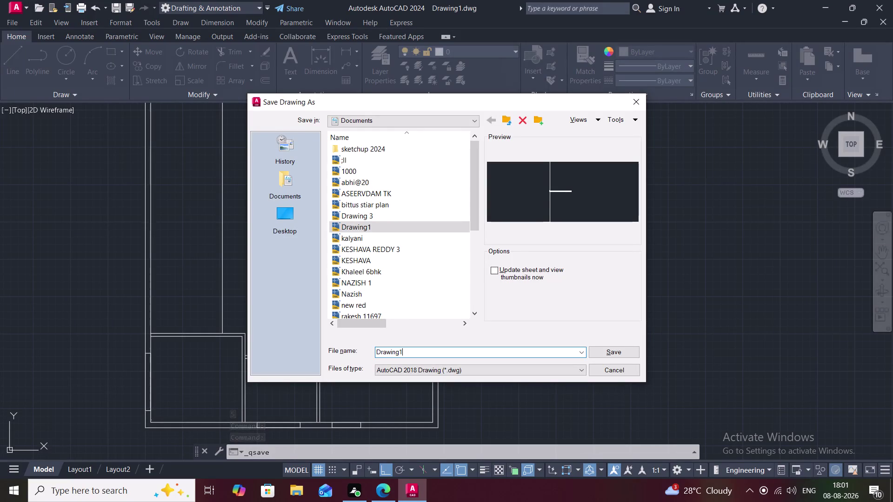
Save the floor plan as DrawingV.dwg in the Documents folder.
key(BackSpace)
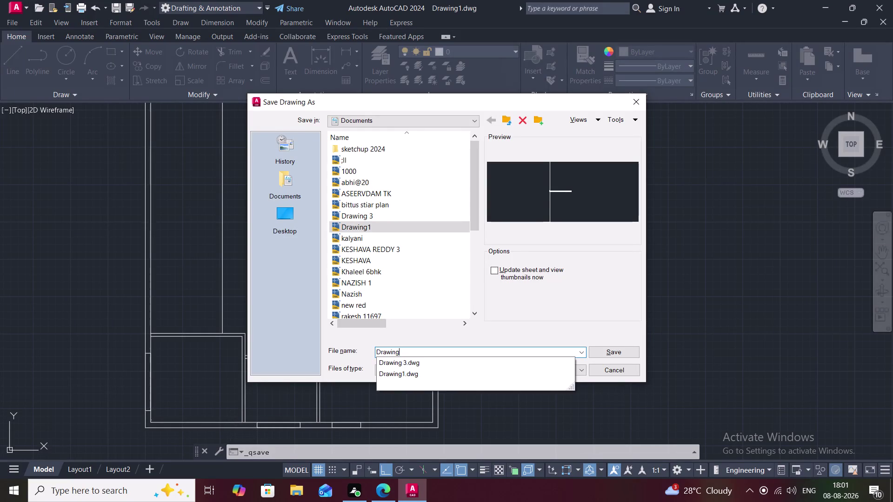
key(v)
click(612, 349)
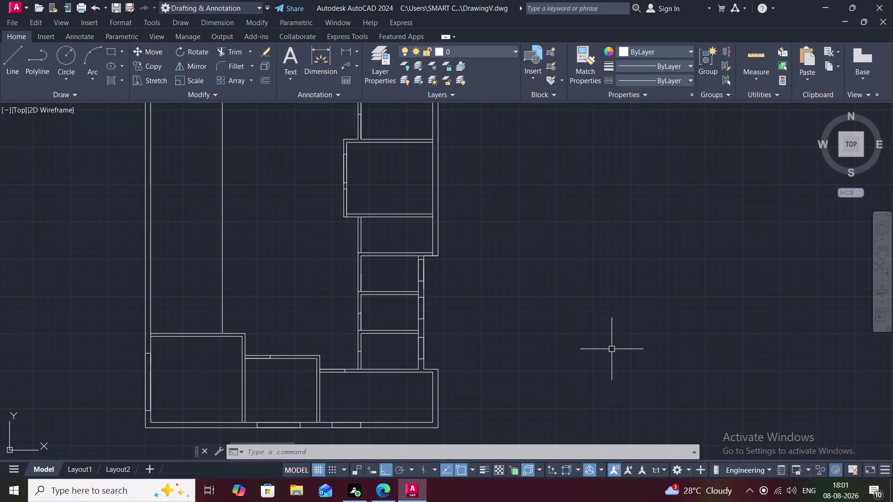
Offset the interior vertical wall line 5" to double it.
scroll(down, 3)
middle_drag(335, 307, 388, 339)
scroll(up, 3)
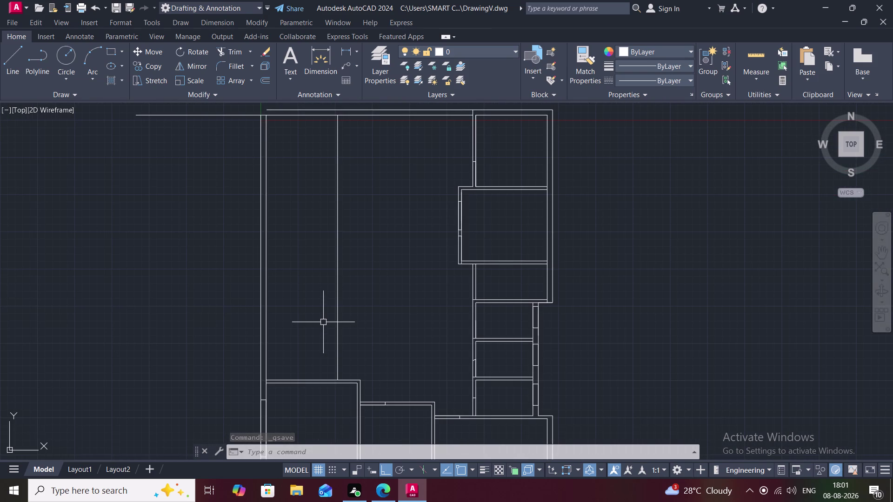
text(O)
key(space)
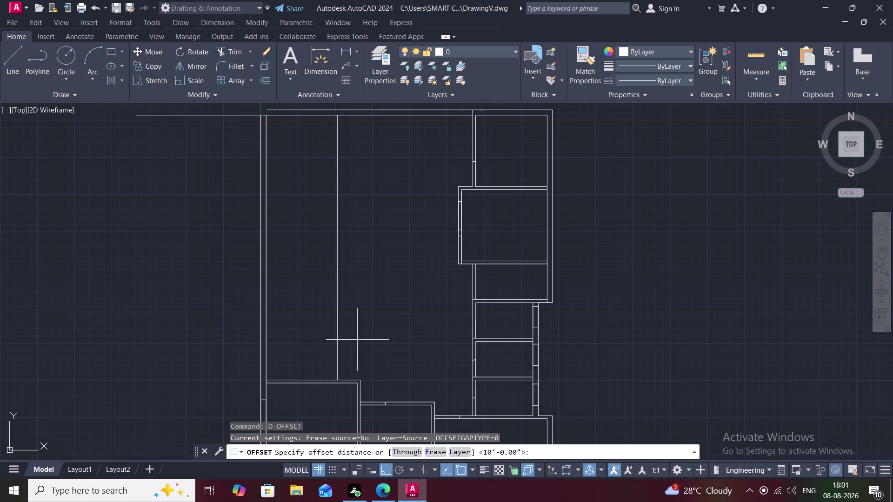
key(5)
key(shift+quotedbl)
key(space)
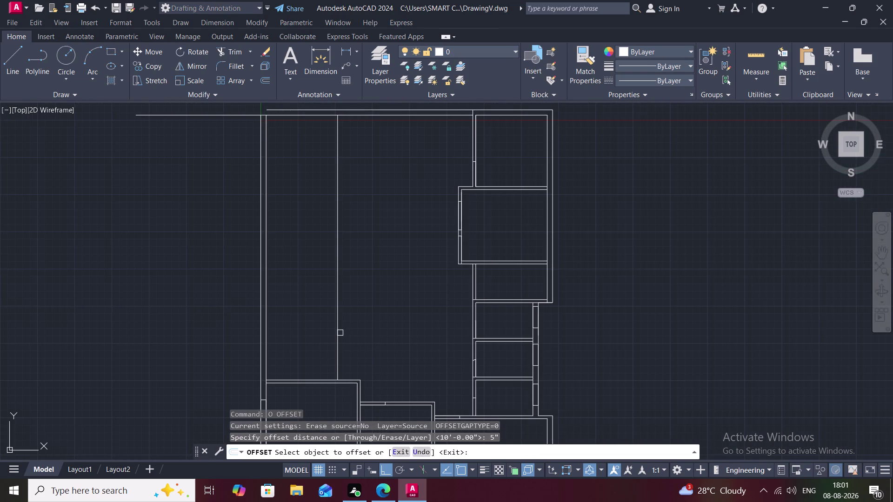
click(339, 332)
click(350, 330)
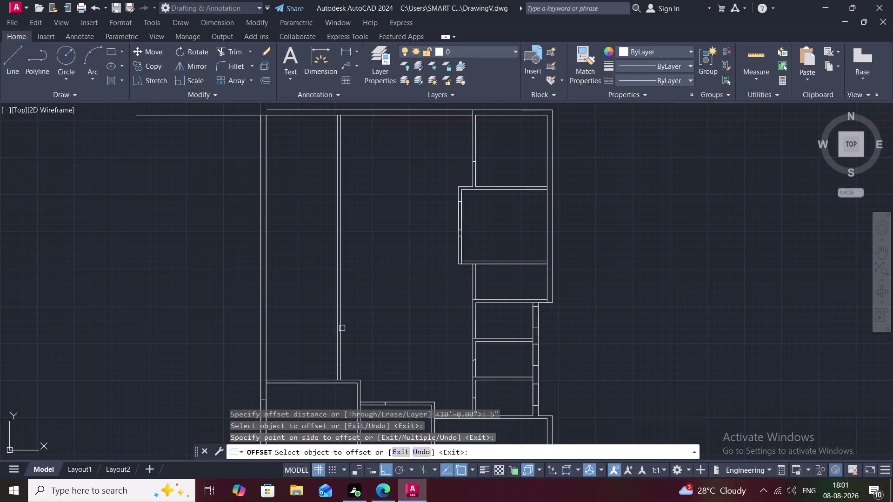
Offset the lower horizontal wall line 5' upward to create a partition.
middle_drag(304, 329, 316, 335)
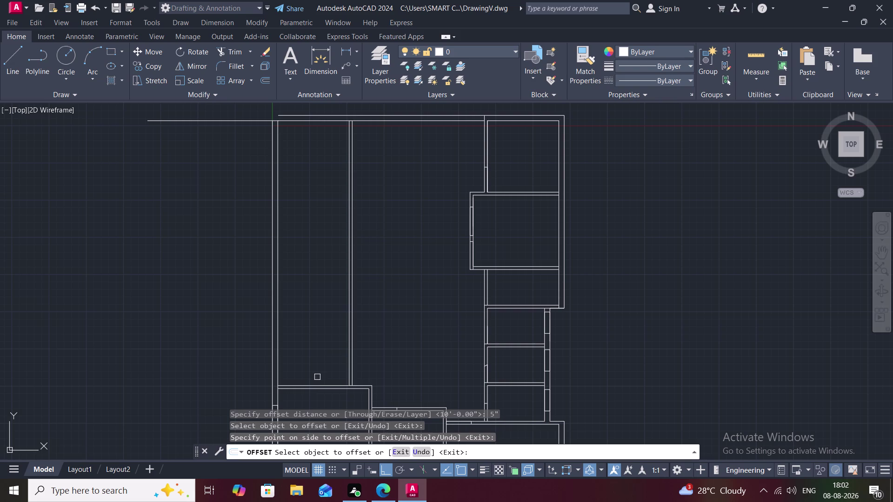
key(space)
key(space)
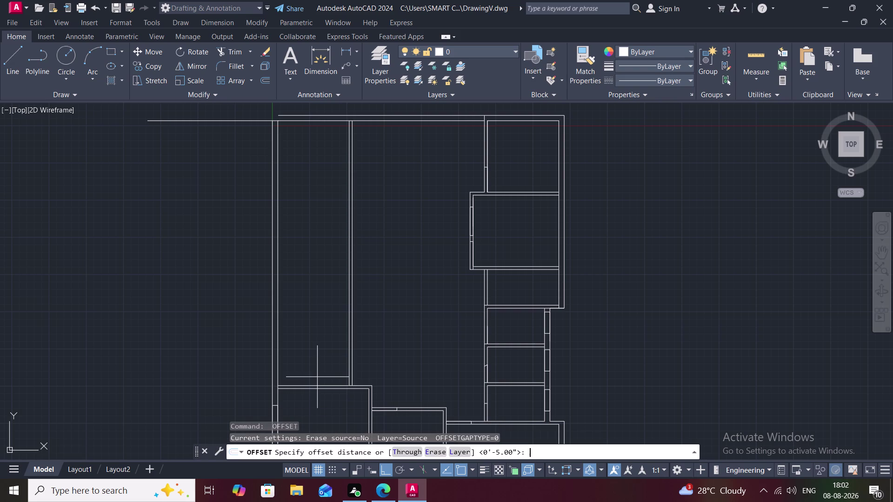
key(o)
key(BackSpace)
text(5')
key(space)
click(318, 385)
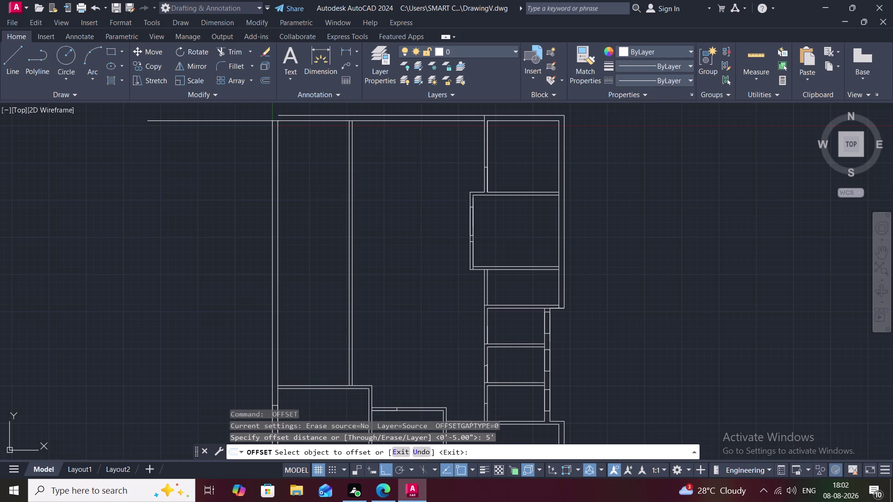
click(306, 317)
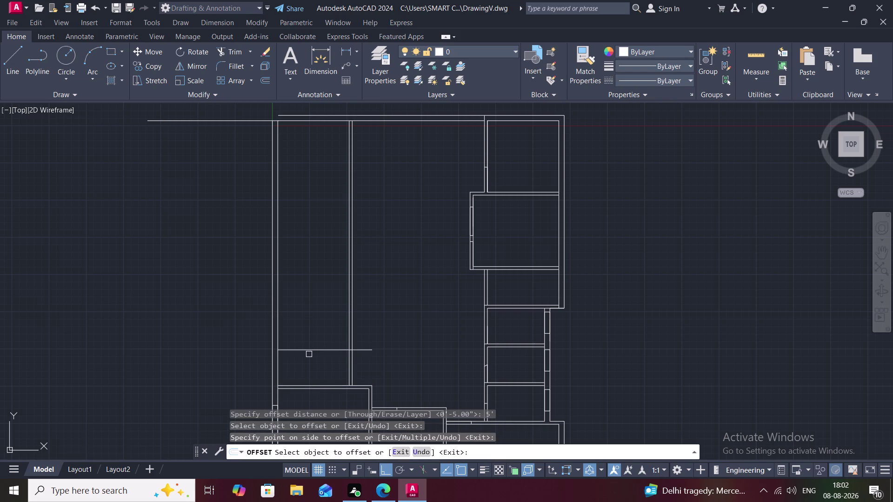
Offset the new partition line 5" to make it a double-line wall.
key(Escape)
key(space)
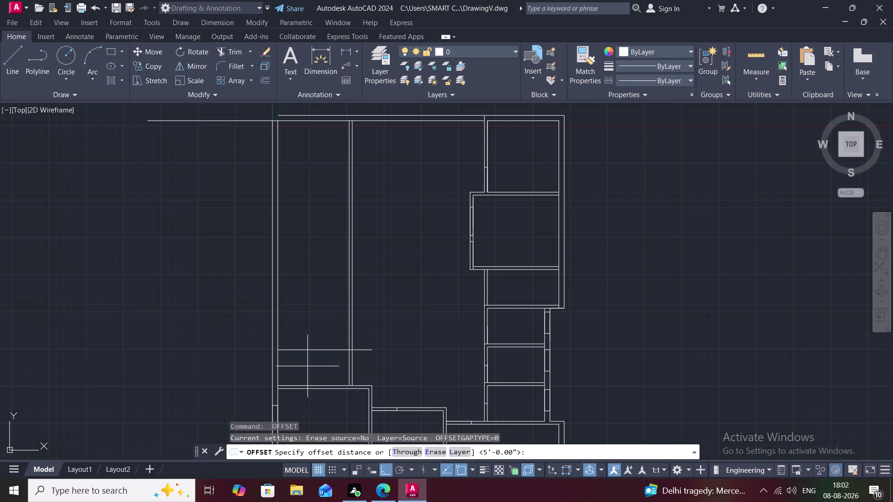
key(5)
text(")
key(space)
click(310, 349)
click(310, 329)
key(Escape)
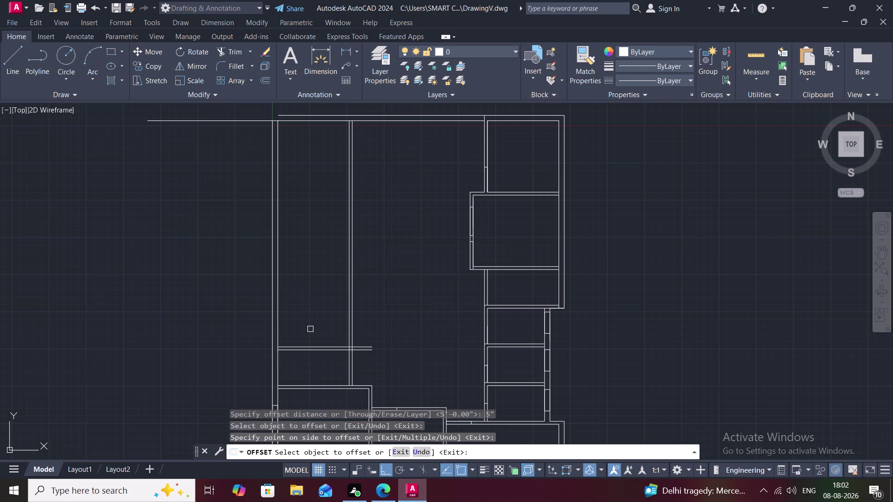
Offset the partition wall line 10' higher for a second partition.
key(o)
key(space)
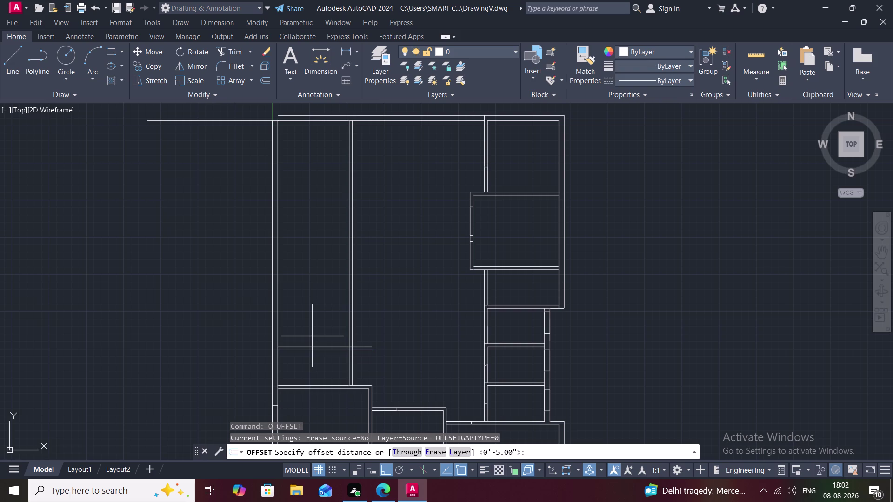
key(1)
key(0)
key(apostrophe)
key(space)
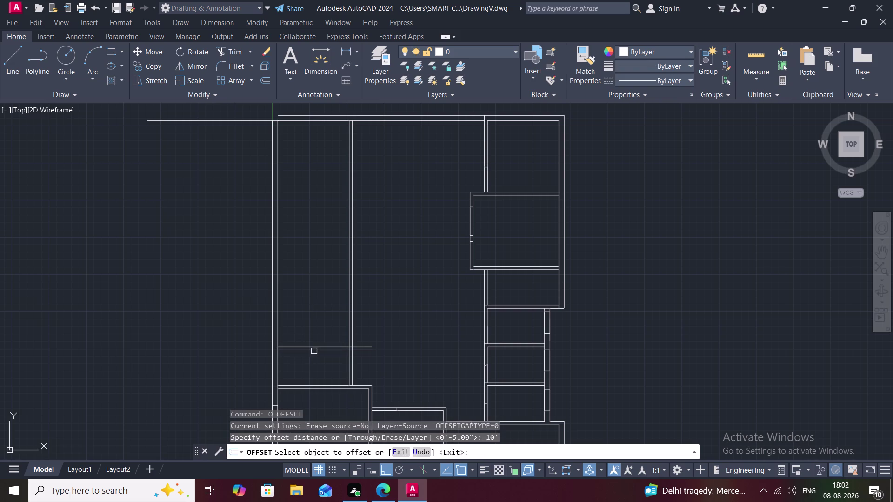
click(316, 345)
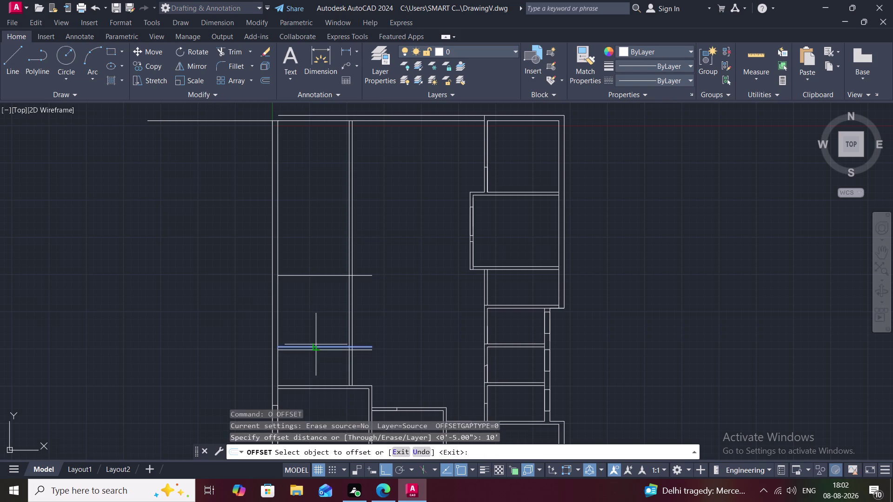
click(316, 313)
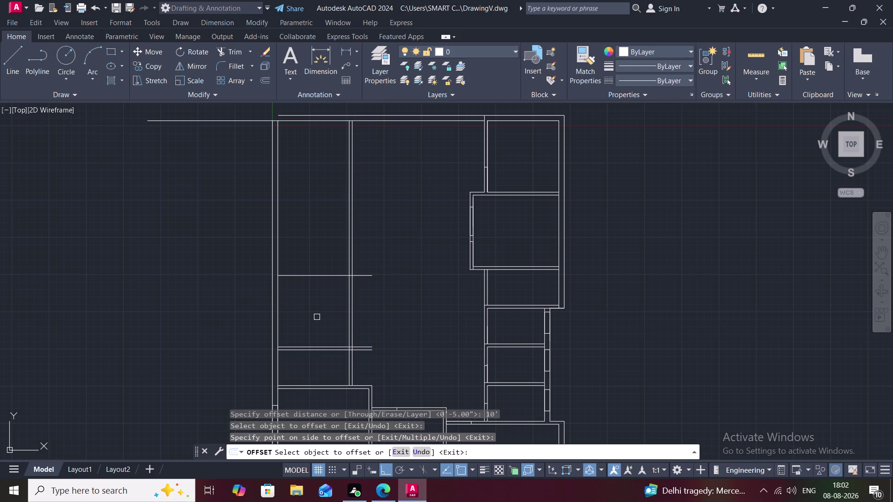
Offset the new upper partition line once more to add another line above it.
key(5)
key(shift+quotedbl)
key(space)
click(322, 277)
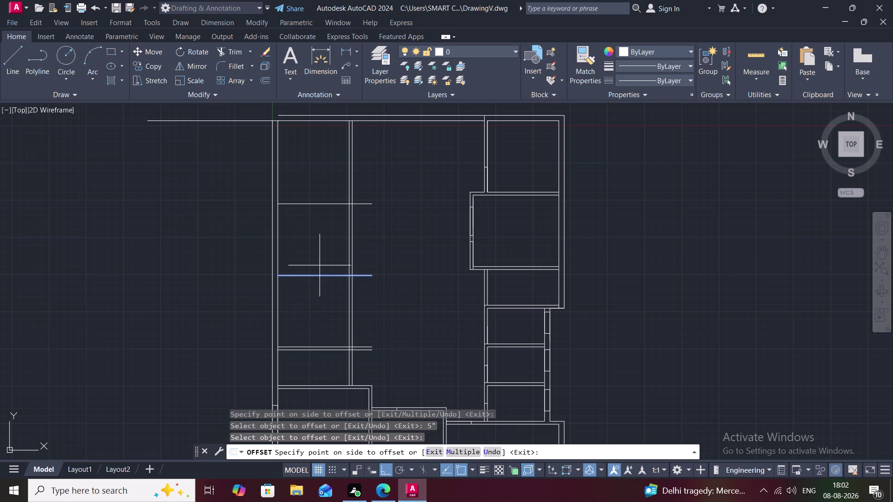
click(319, 259)
key(Escape)
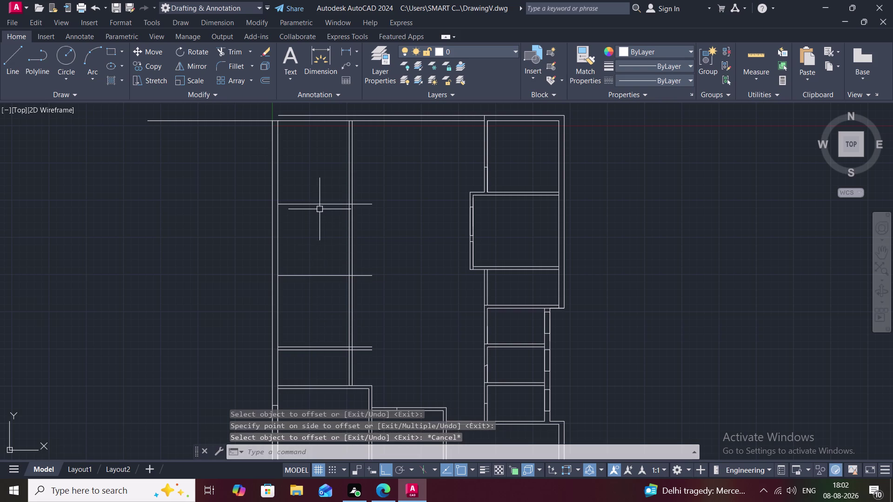
Delete the extra top partition line.
click(326, 204)
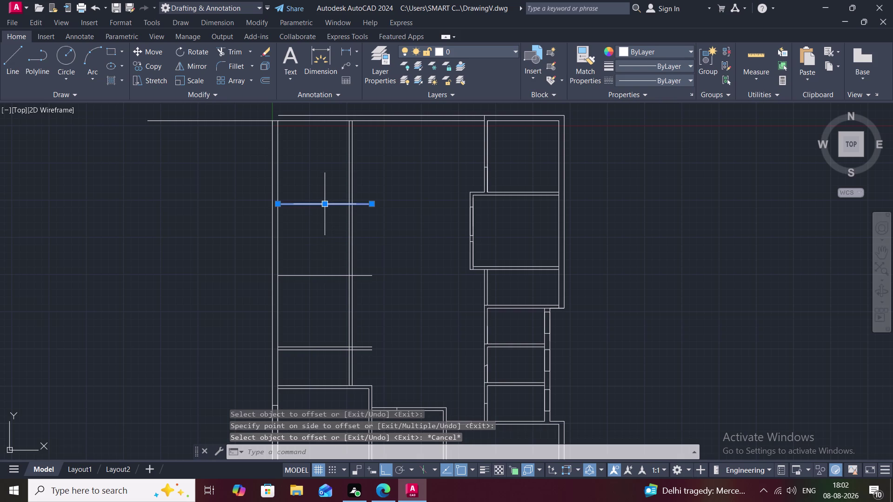
key(Delete)
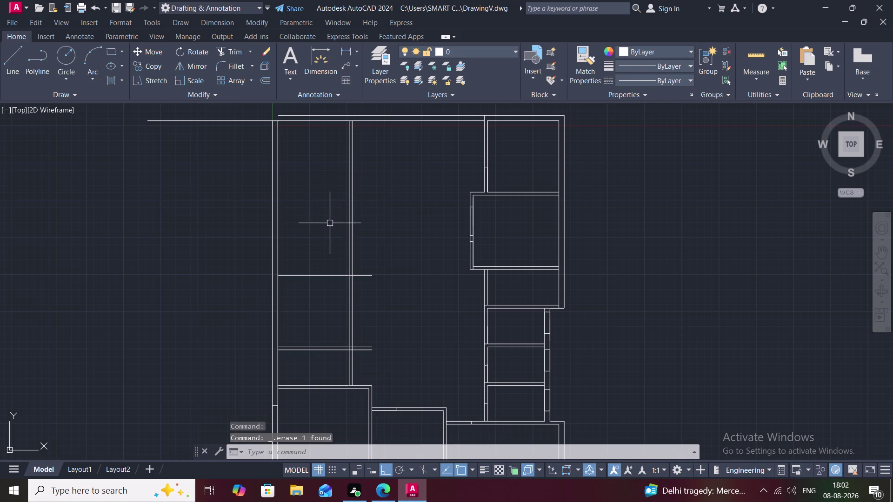
key(o)
key(space)
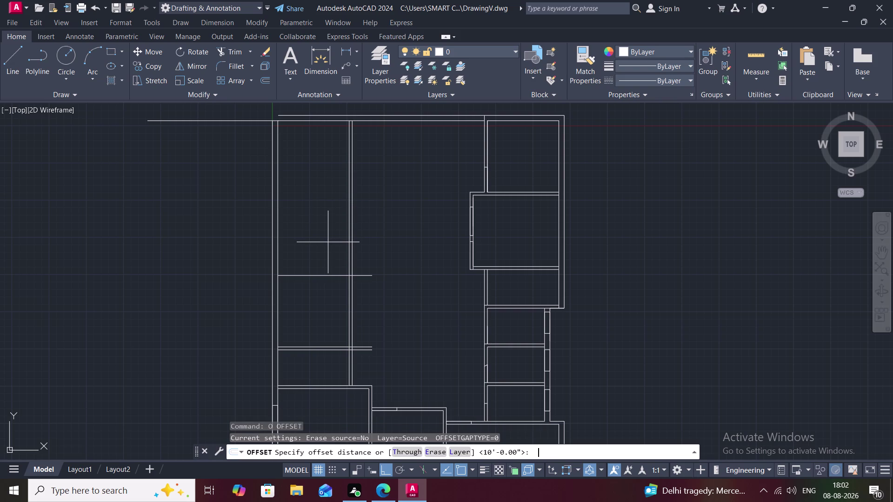
key(Escape)
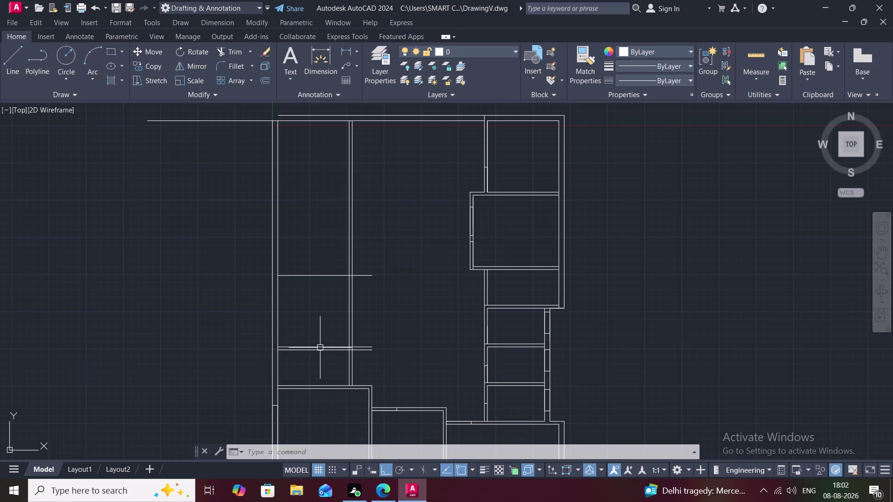
key(Escape)
Offset the upper partition line 5" to form a double-line wall.
key(o)
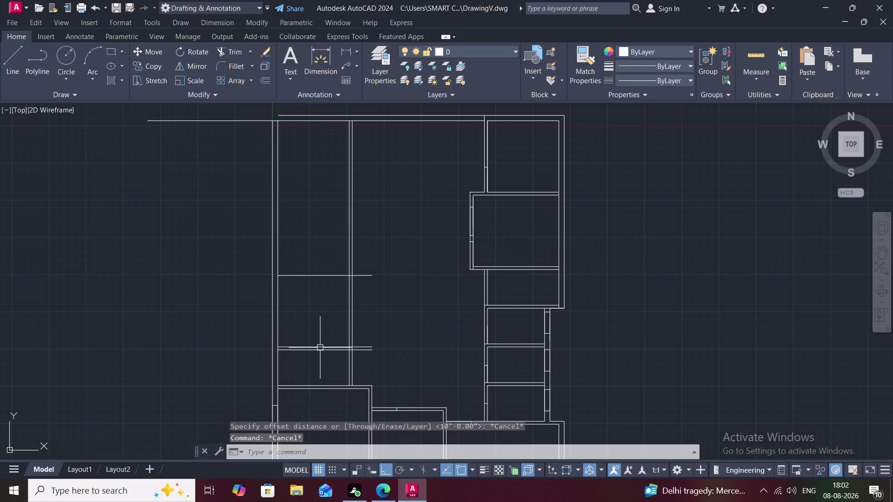
key(space)
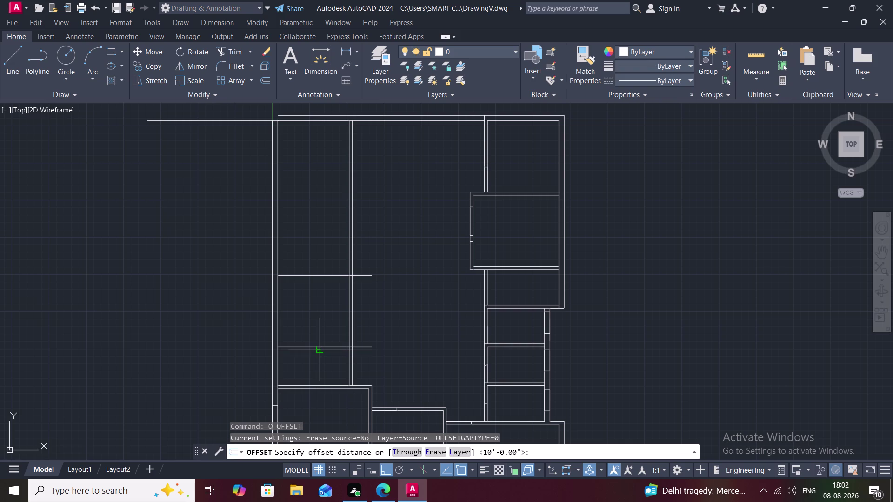
text(5")
key(space)
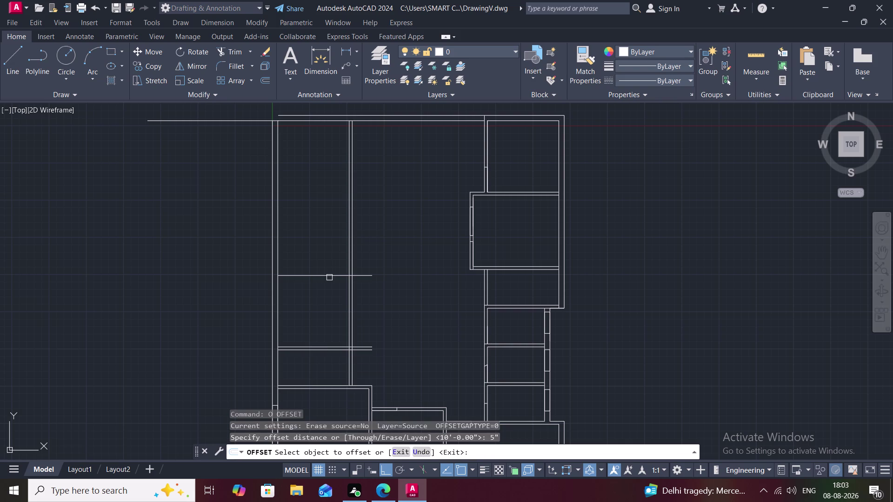
click(329, 276)
click(324, 253)
key(Escape)
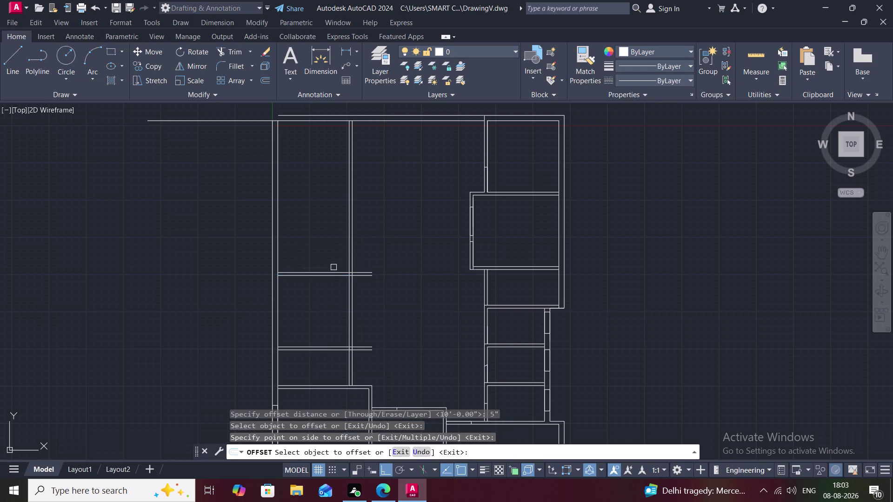
text(TR)
key(space)
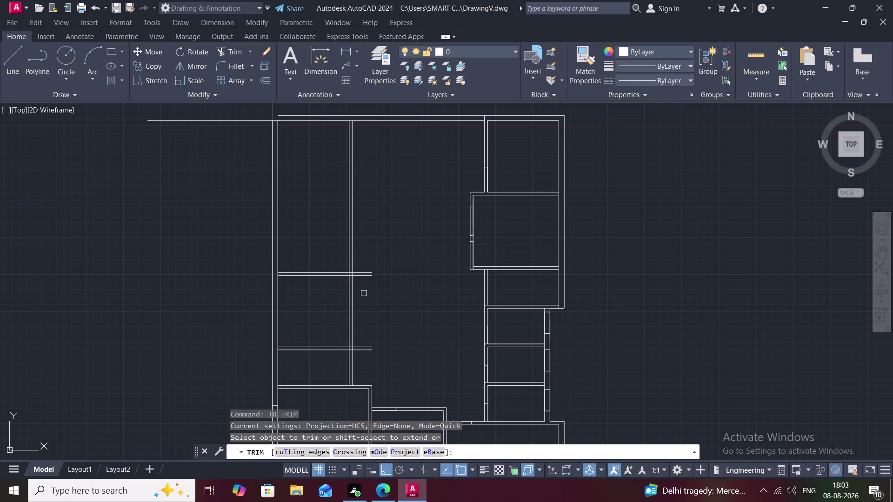
Trim the overshooting partition line ends where they meet the vertical walls.
click(363, 271)
click(369, 277)
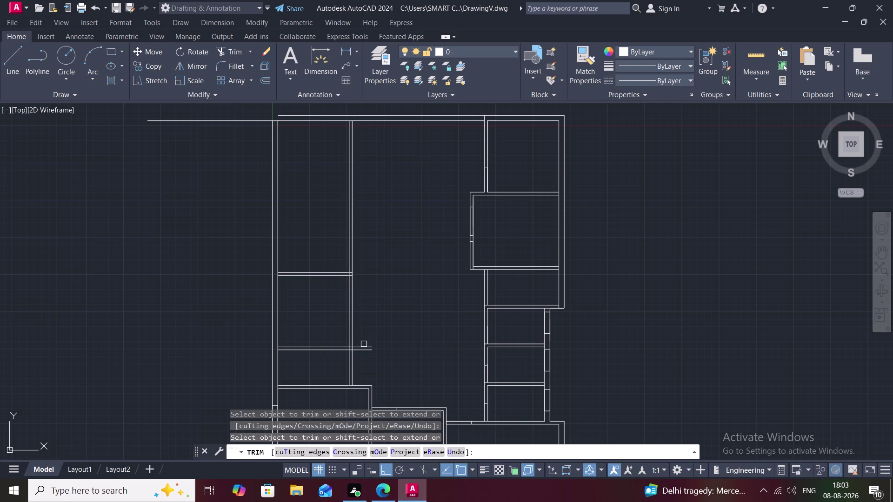
click(363, 345)
click(363, 352)
scroll(up, 3)
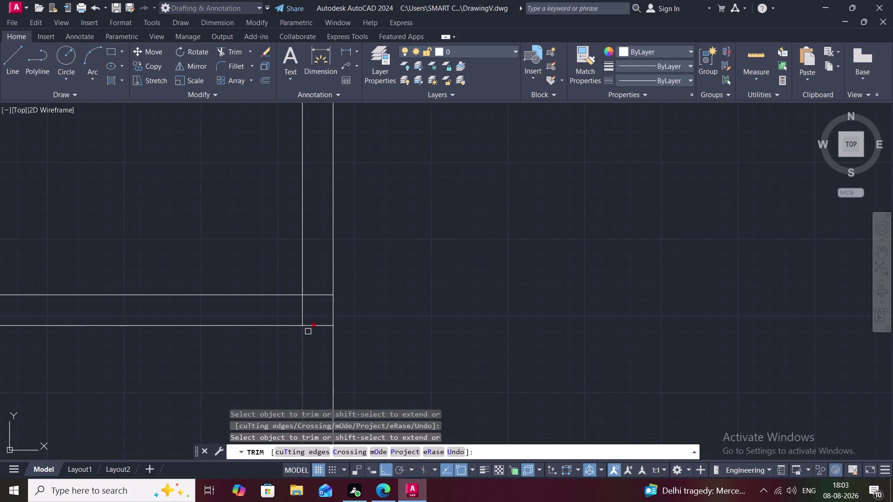
click(319, 327)
click(316, 294)
Pan across the plan to the other wall junctions and end the trim.
scroll(down, 3)
scroll(down, 3)
middle_drag(415, 179, 425, 203)
scroll(down, 3)
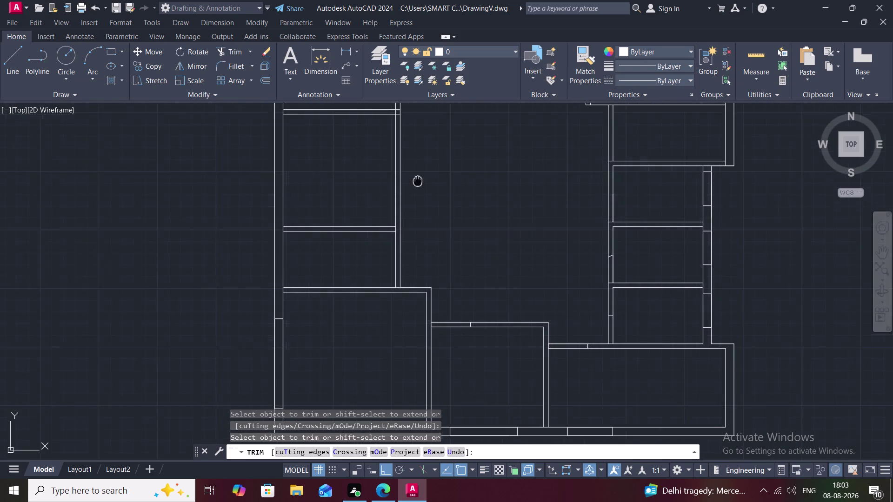
middle_drag(425, 204, 427, 249)
scroll(up, 3)
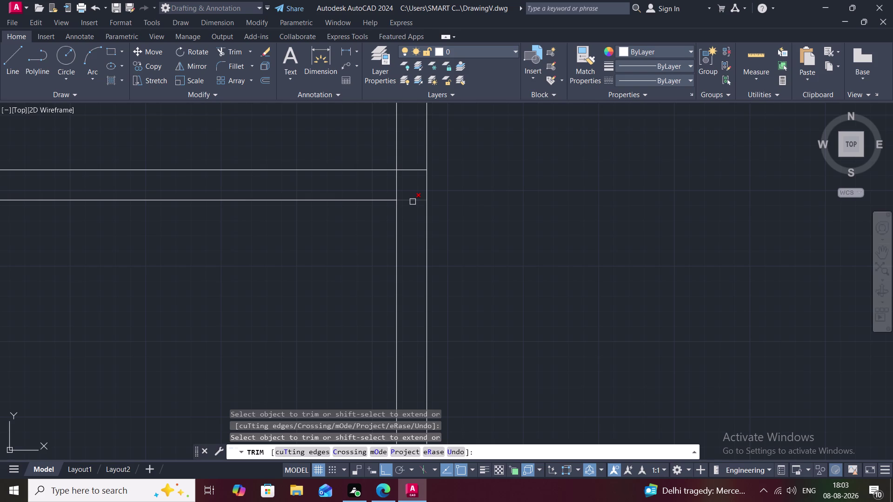
scroll(down, 3)
scroll(down, 3)
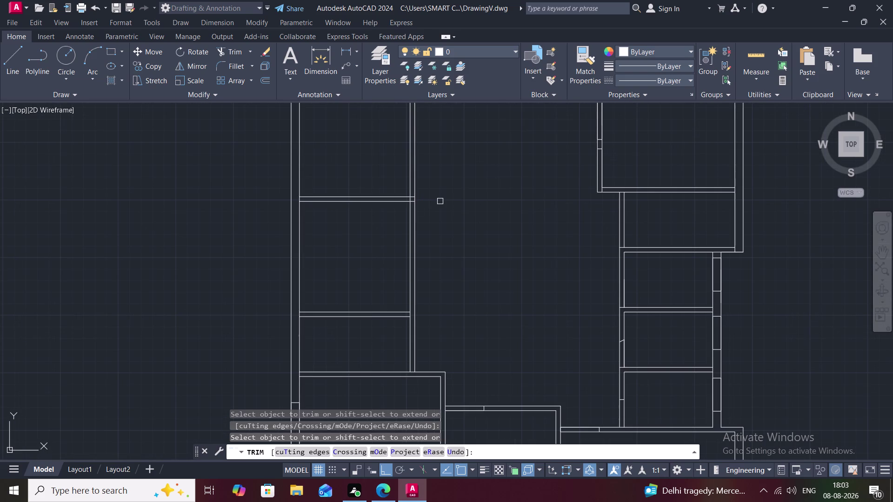
key(Escape)
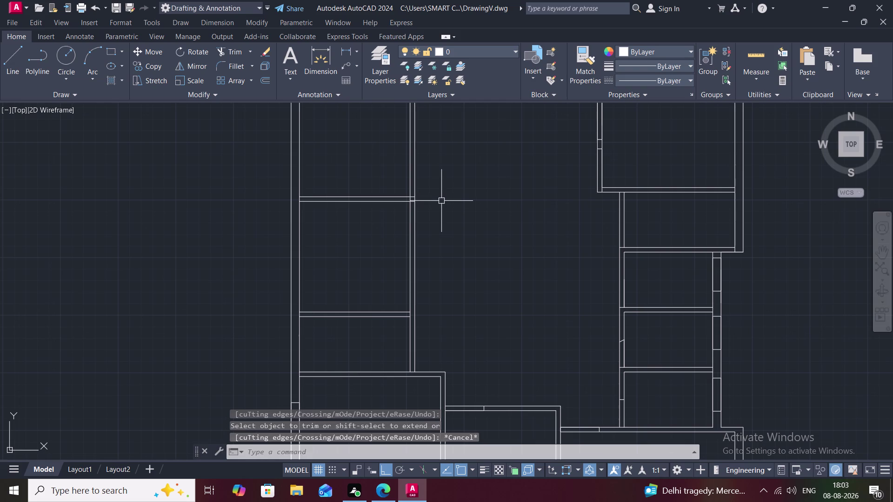
text(L)
key(space)
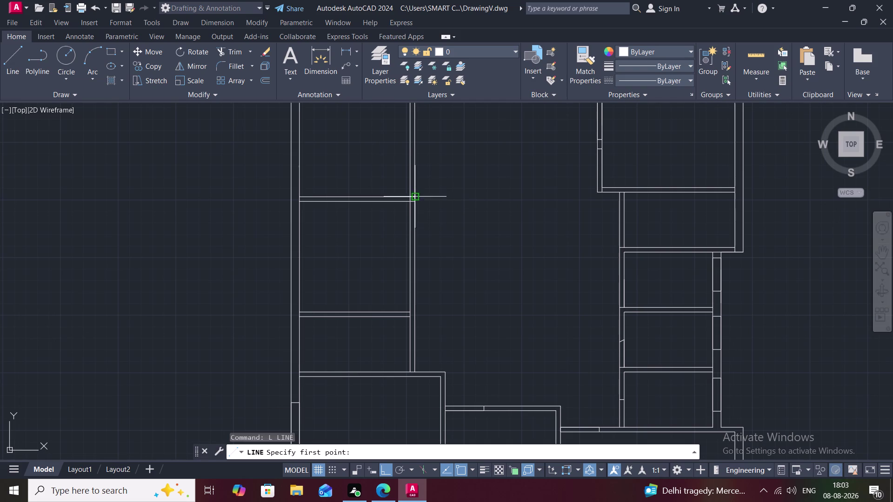
Draw a 3'6" line from the partition wall junction along the wall.
click(417, 205)
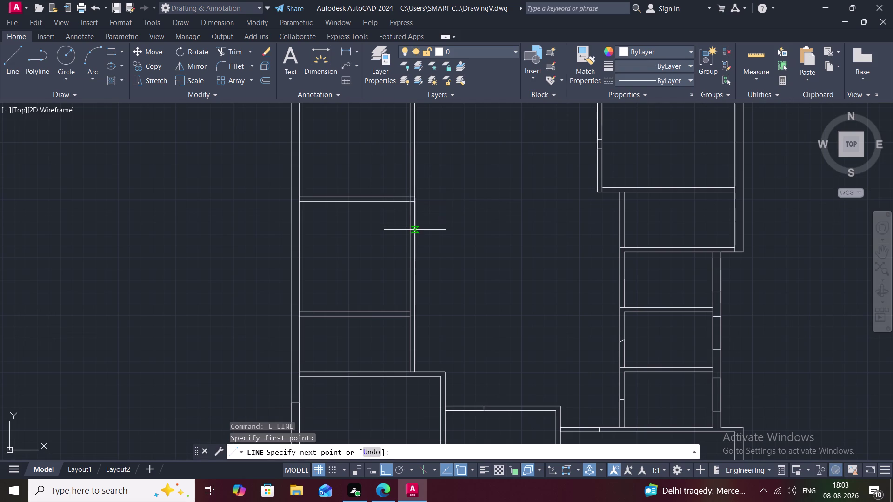
key(3)
text(')
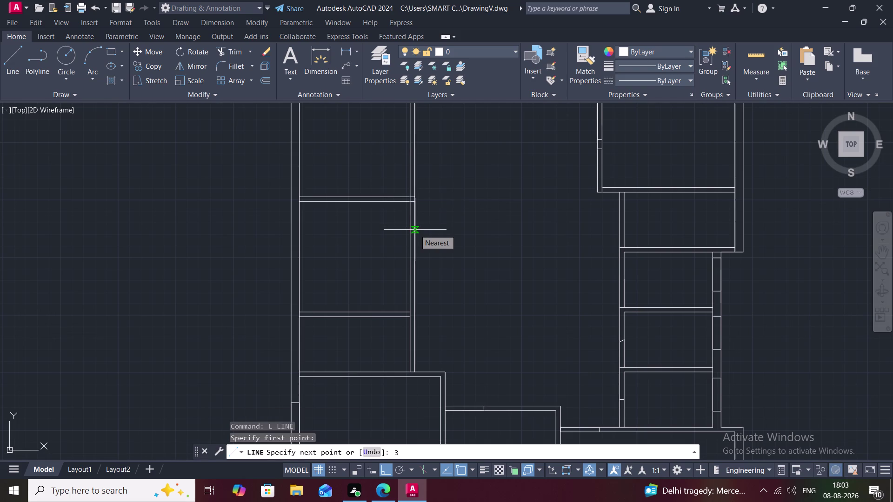
text(6")
key(space)
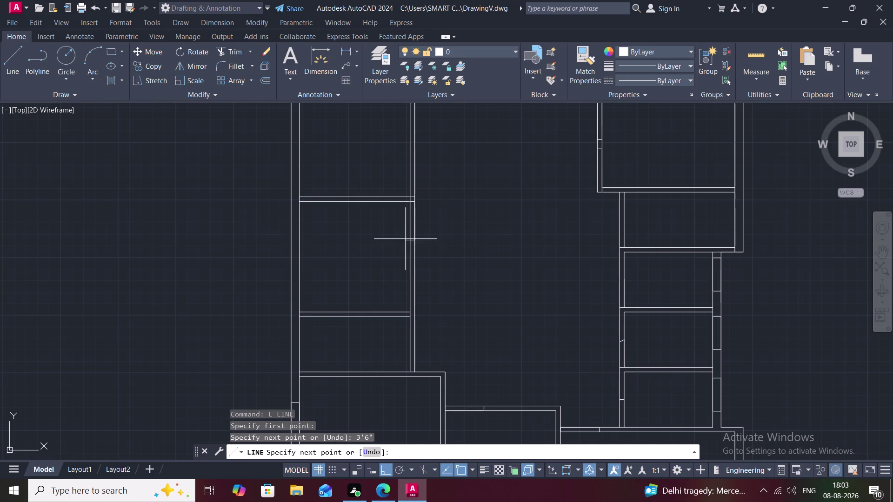
scroll(up, 3)
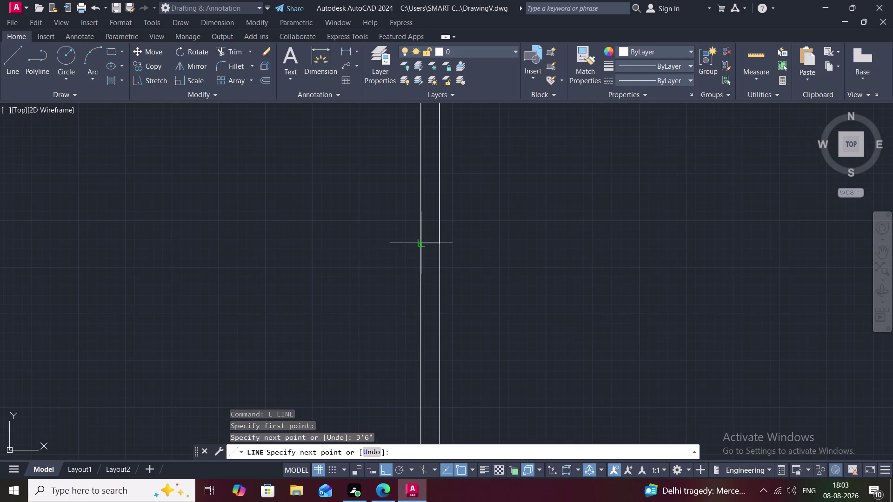
click(421, 242)
key(Escape)
scroll(down, 3)
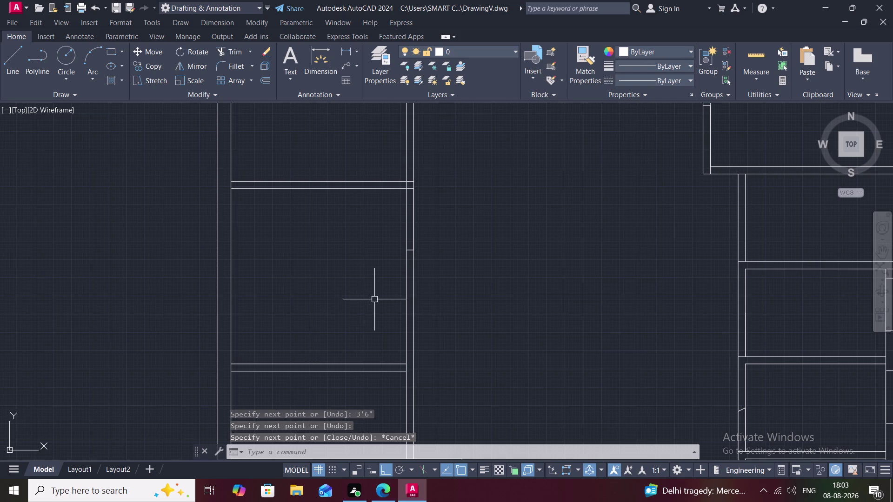
middle_drag(377, 320, 354, 216)
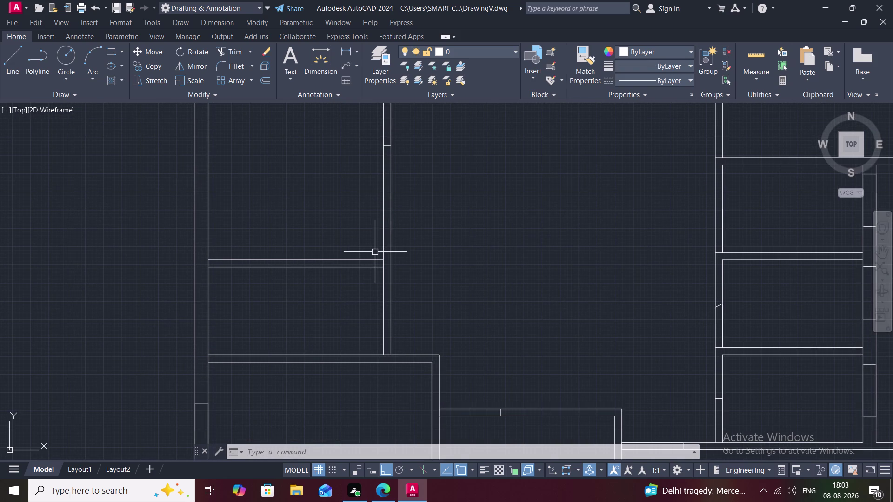
key(o)
key(space)
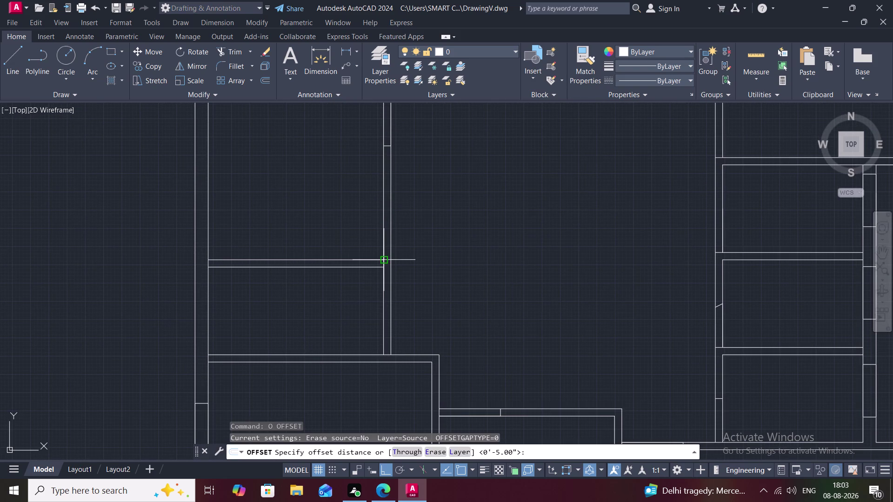
Set a 2'3" offset distance from the wall junction, then cancel the offset.
click(384, 260)
key(2)
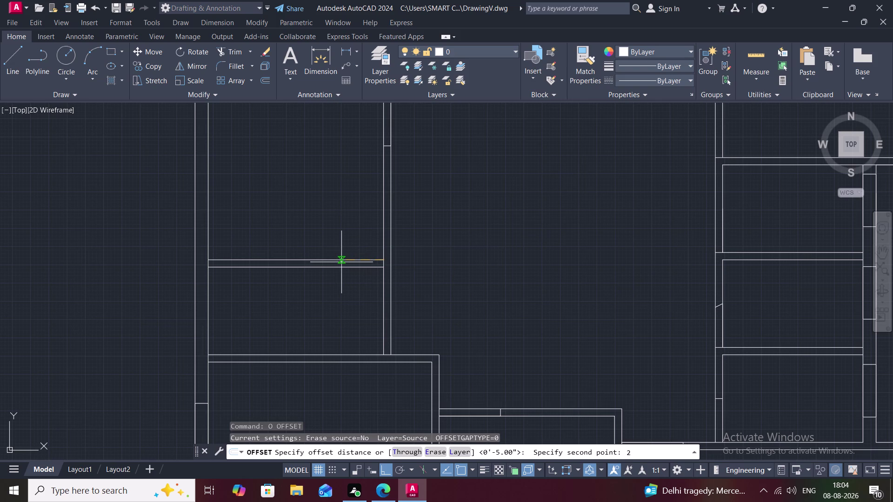
key(apostrophe)
key(3)
key(shift+quotedbl)
key(space)
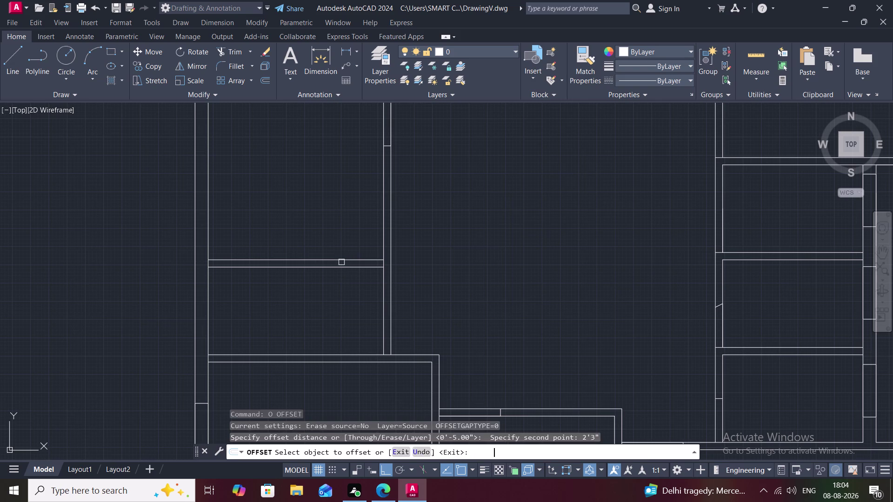
key(grave)
key(Escape)
key(l)
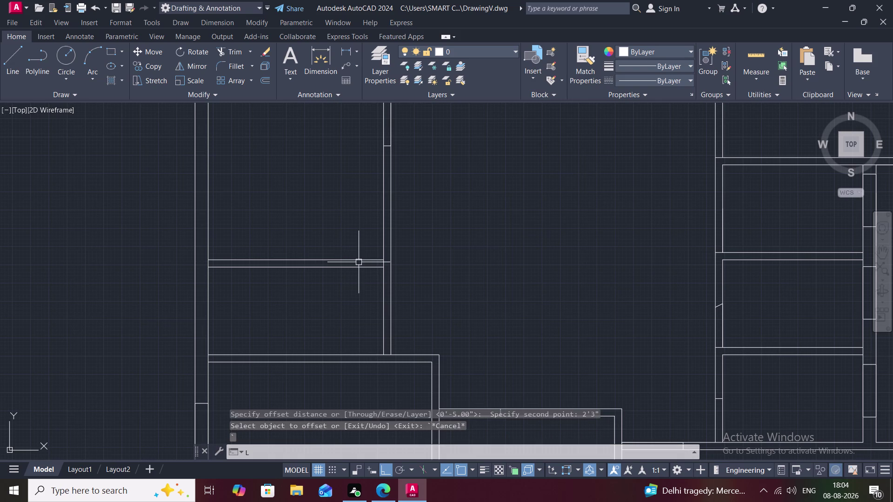
key(Return)
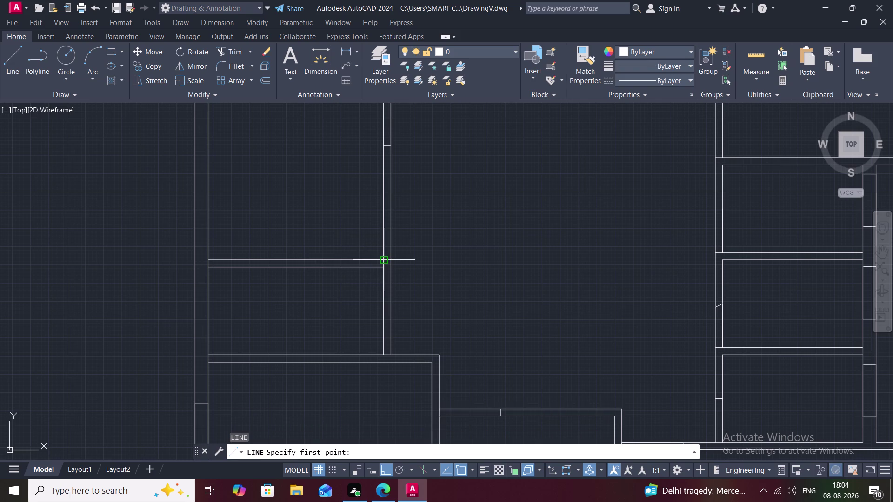
Draw a 2'3" door-opening line along the partition from the wall junction.
click(382, 258)
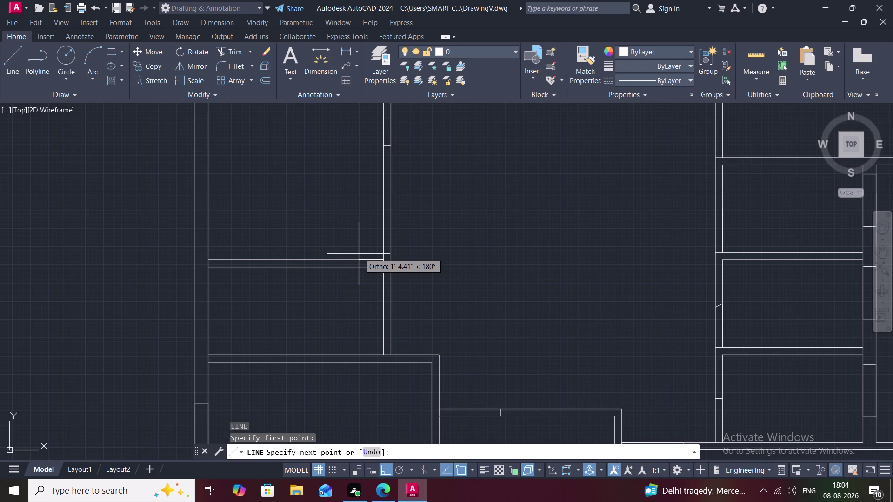
key(2)
key(apostrophe)
key(3)
key(shift+quotedbl)
key(space)
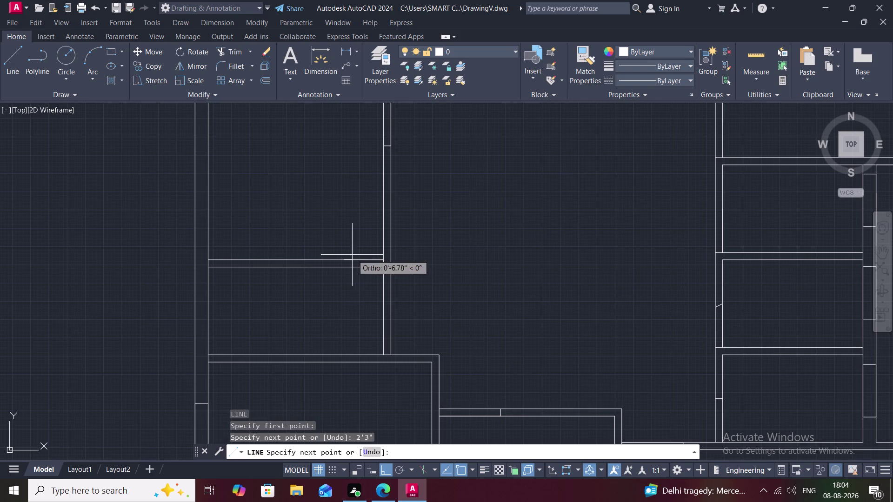
click(345, 266)
key(Escape)
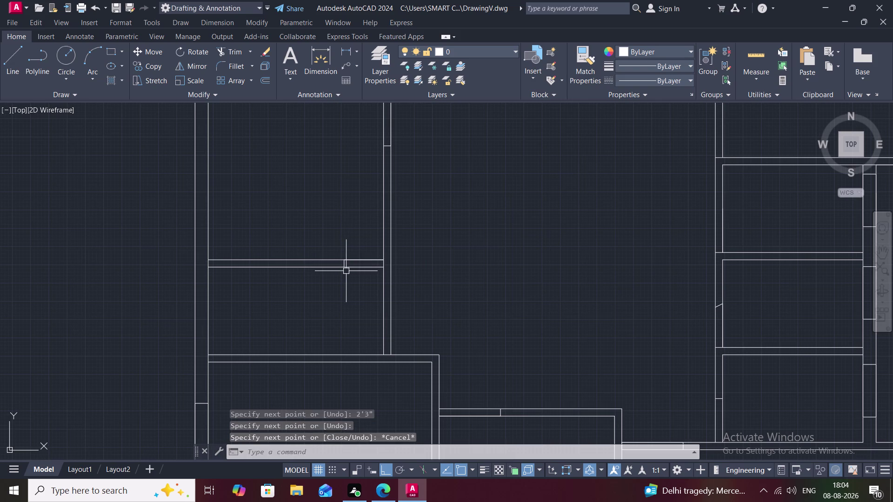
scroll(down, 3)
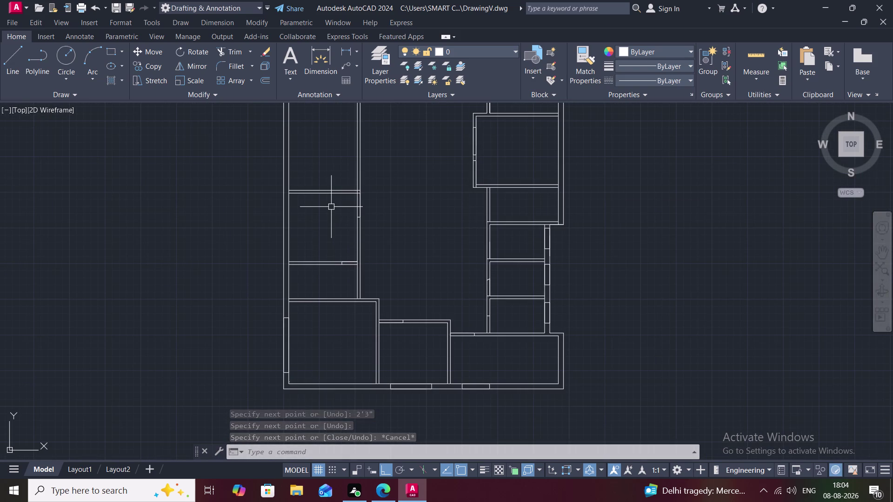
Zoom in and start a new line on the partition wall at the opening.
scroll(up, 3)
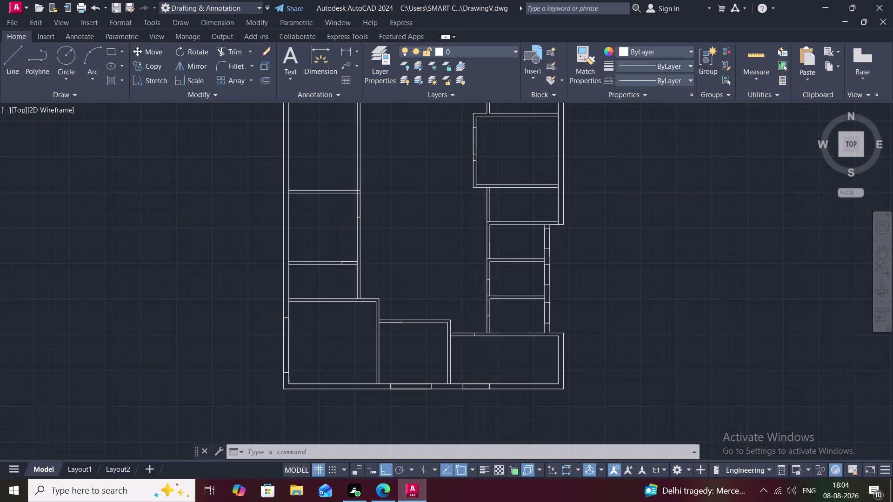
scroll(up, 3)
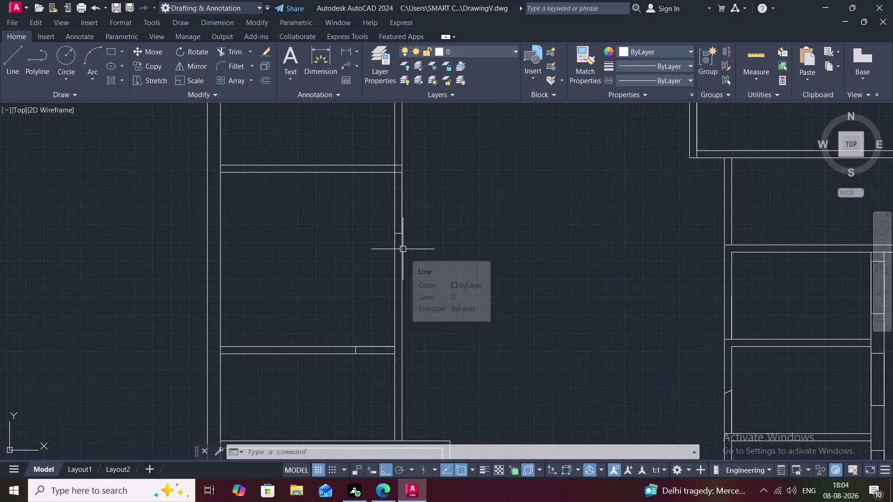
key(Escape)
key(l)
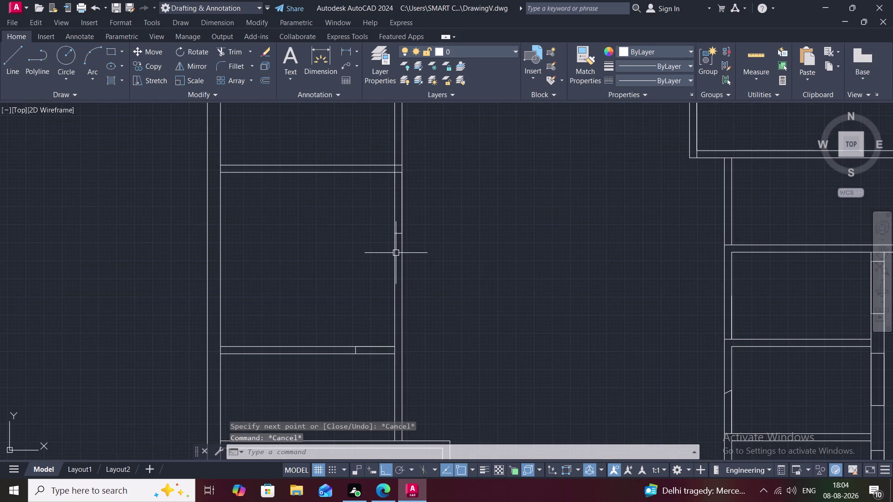
key(space)
click(394, 257)
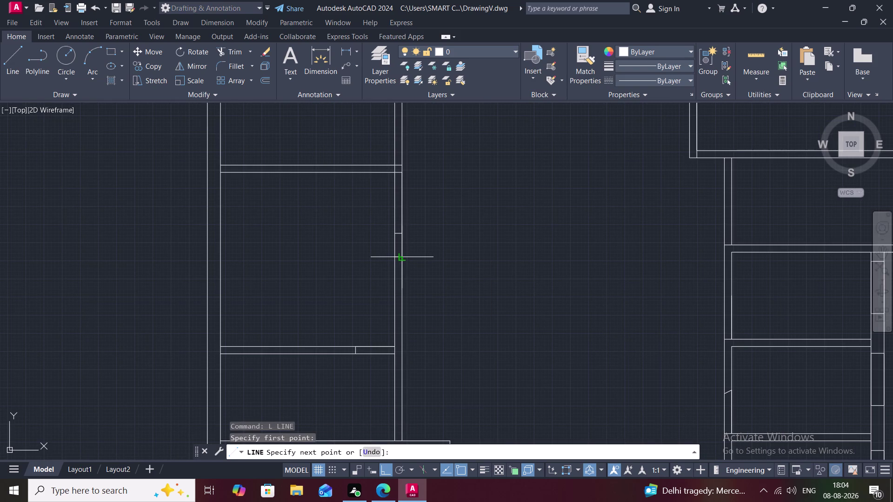
click(403, 259)
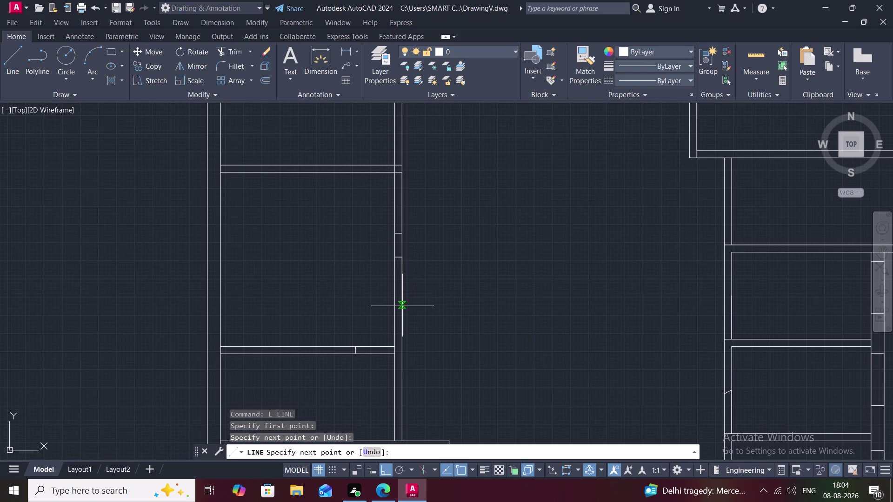
Draw a 4' wall segment along the left room's vertical wall.
key(1)
text(0)
text(')
key(BackSpace)
key(BackSpace)
key(BackSpace)
text(4')
key(space)
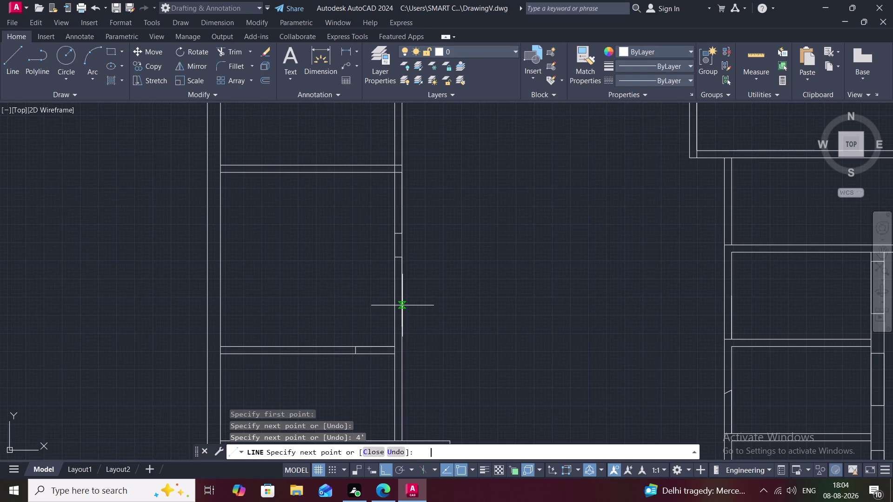
click(396, 328)
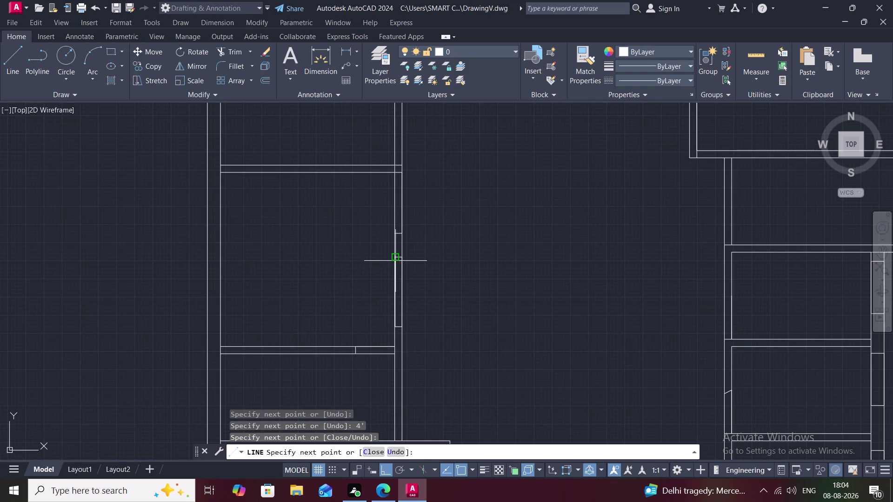
click(395, 261)
key(Escape)
scroll(down, 3)
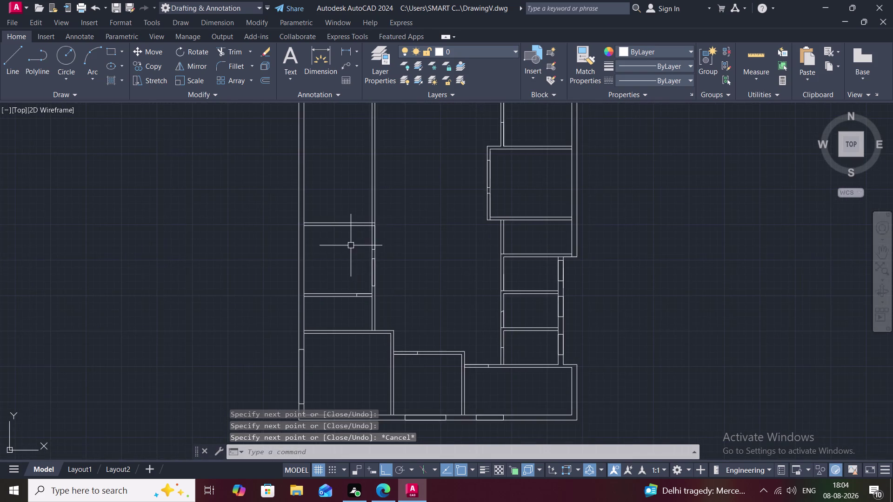
Extend both lines of the middle horizontal partition to the left exterior wall.
middle_drag(350, 242, 348, 378)
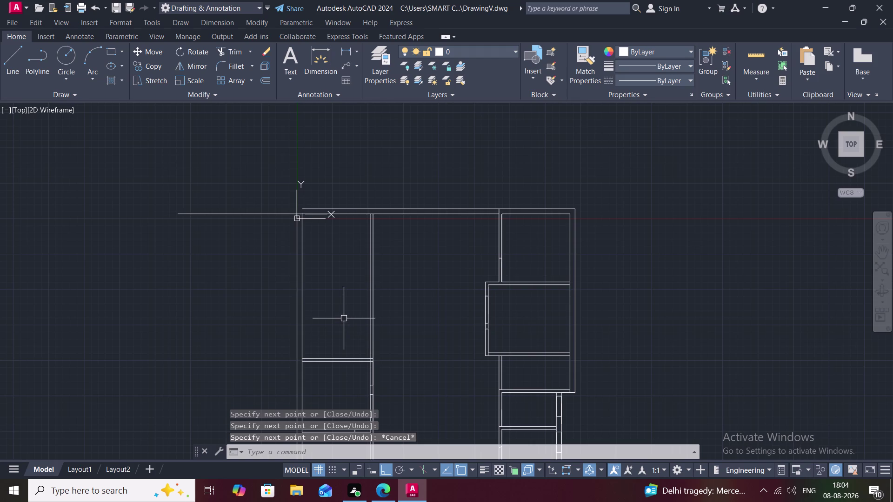
middle_drag(346, 316, 366, 369)
middle_drag(364, 364, 370, 264)
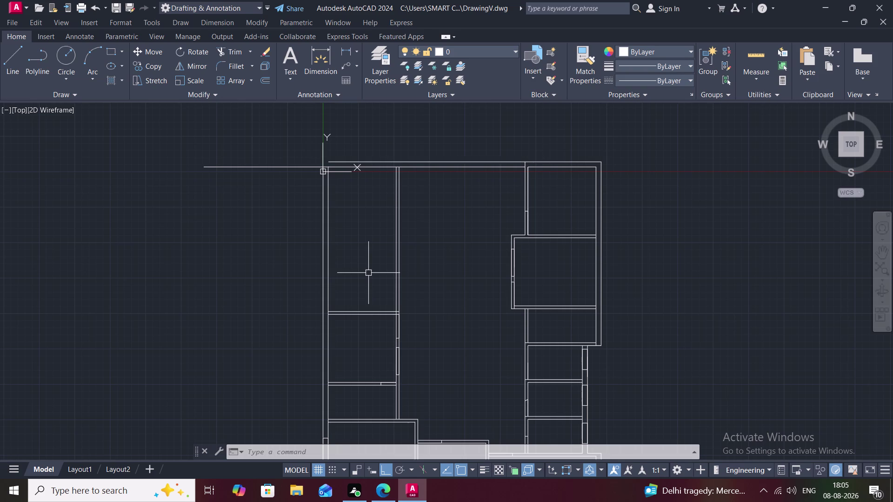
key(e)
text(X)
key(space)
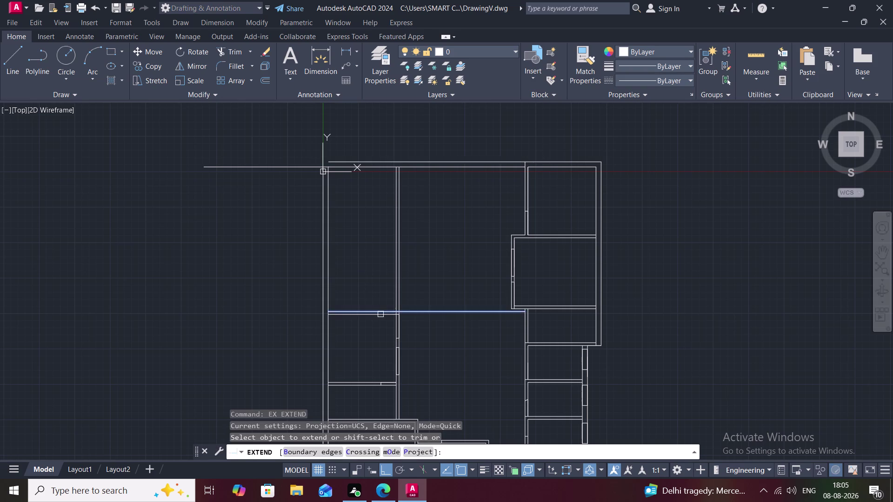
click(381, 315)
click(380, 310)
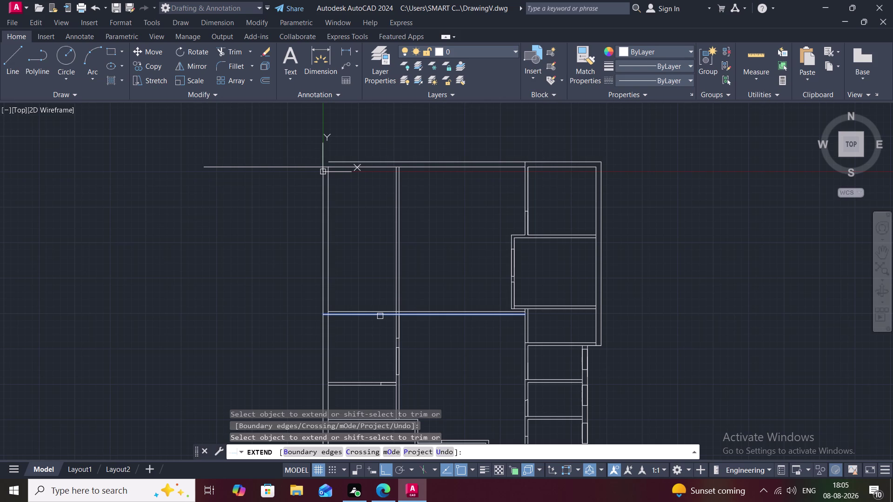
key(Escape)
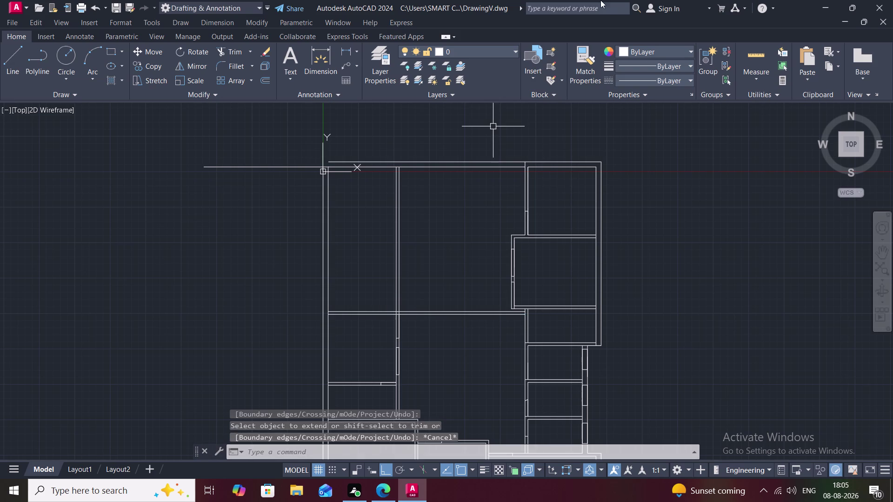
click(744, 54)
scroll(down, 3)
middle_drag(384, 335, 393, 99)
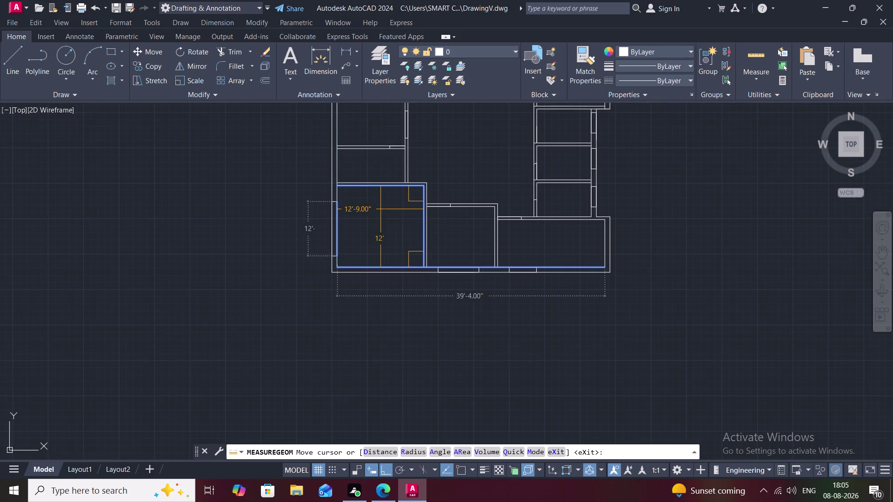
key(Escape)
middle_drag(370, 149, 378, 272)
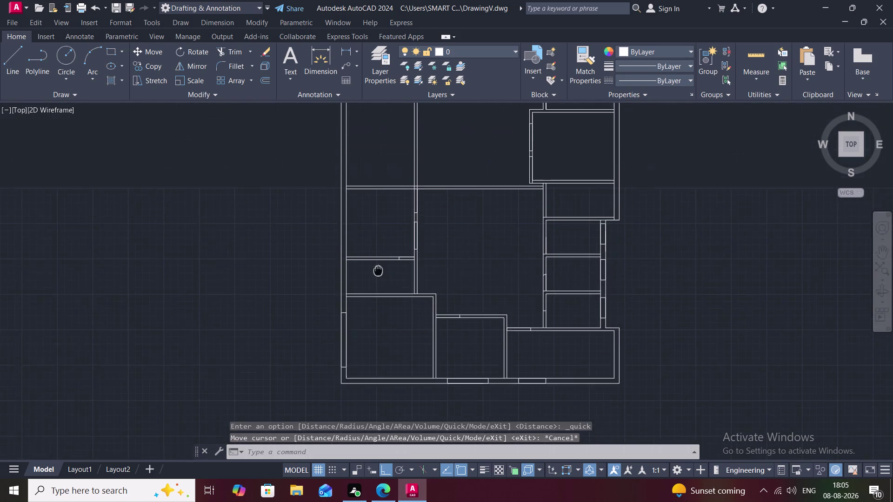
middle_drag(380, 186, 365, 289)
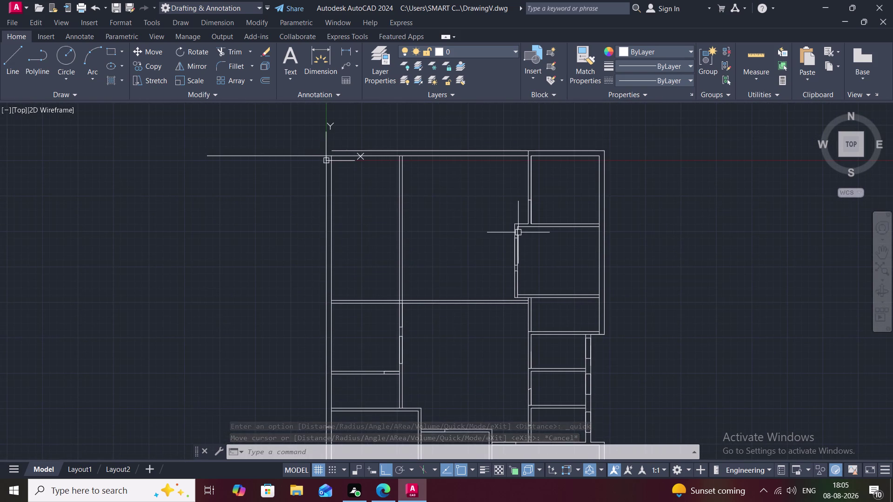
Extend the upper partition lines rightward toward the right-hand rooms.
text(EX)
key(space)
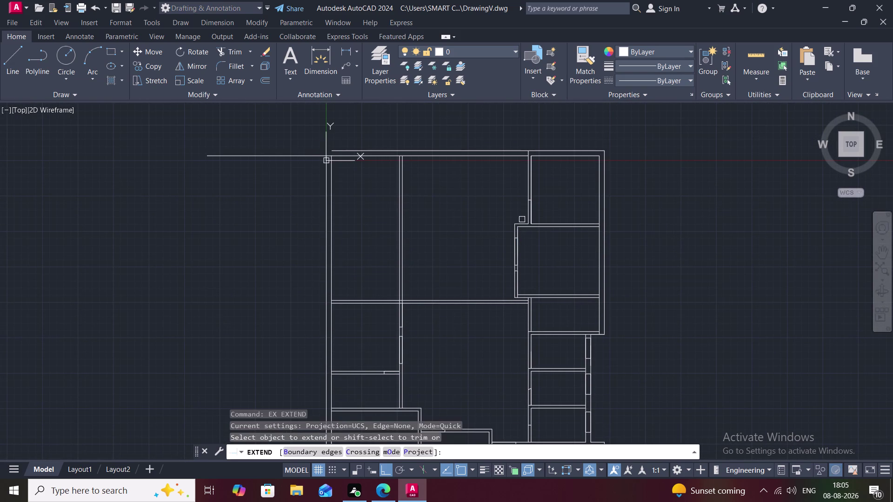
click(524, 222)
click(523, 223)
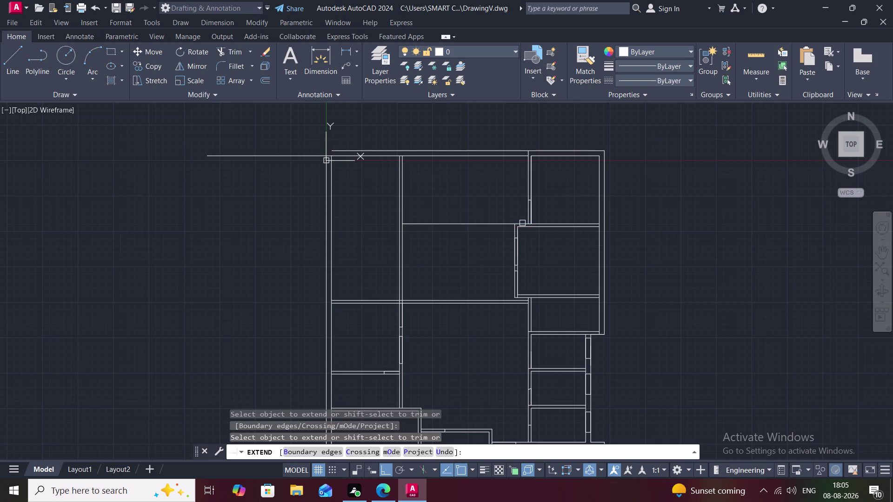
click(523, 225)
click(523, 225)
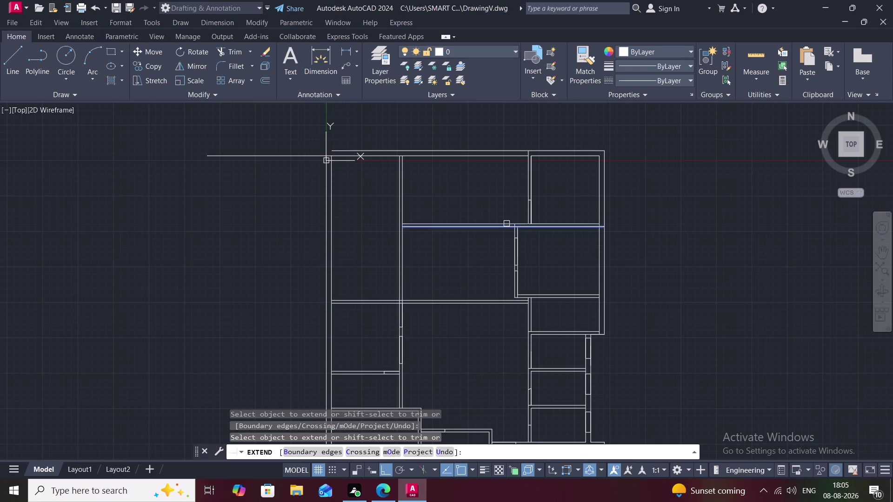
click(494, 222)
click(487, 223)
click(483, 221)
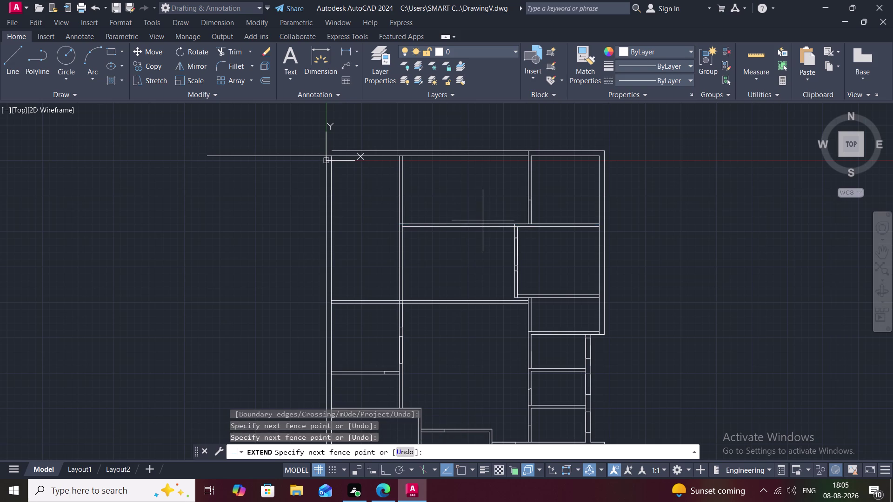
key(Escape)
key(Escape)
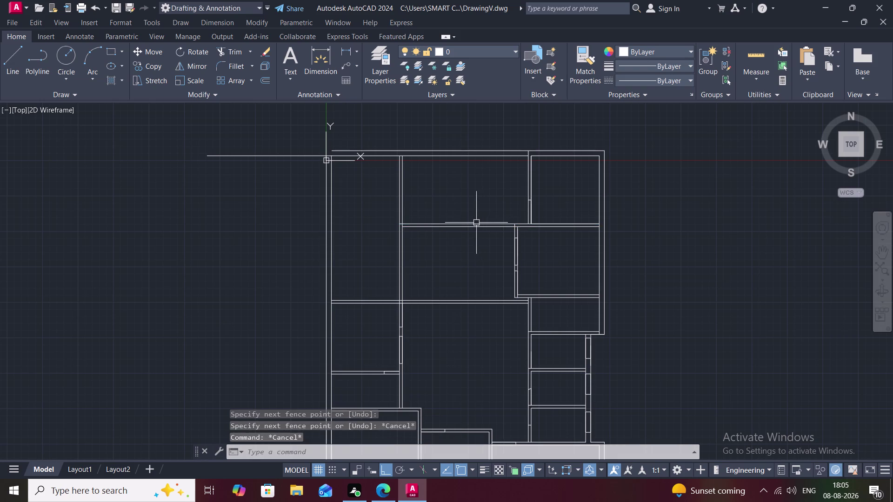
key(Escape)
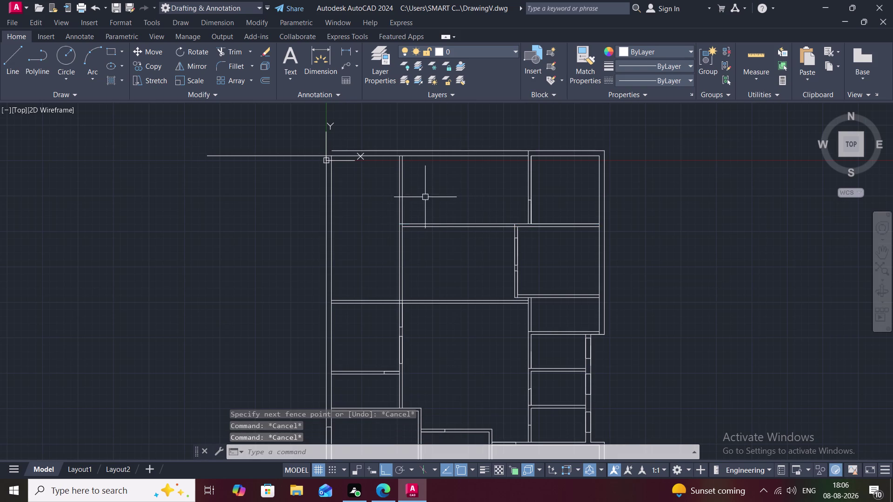
Extend the upper partition lines leftward to the left exterior wall.
key(space)
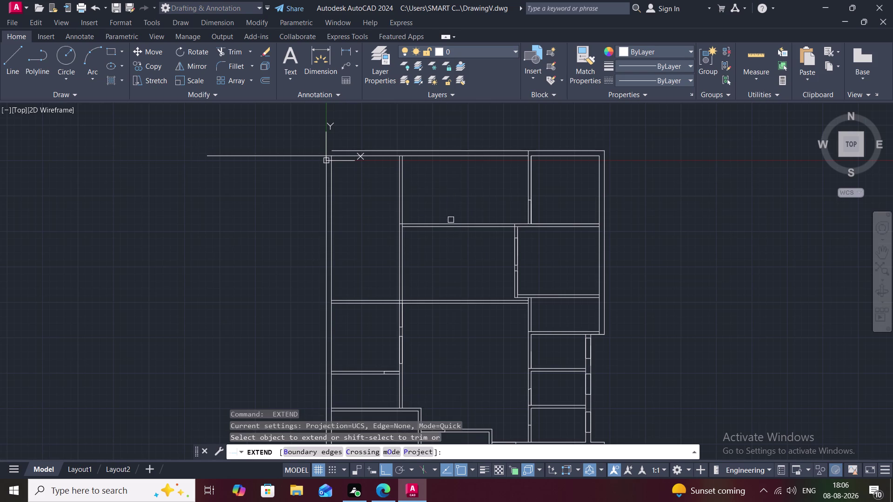
click(455, 225)
click(454, 225)
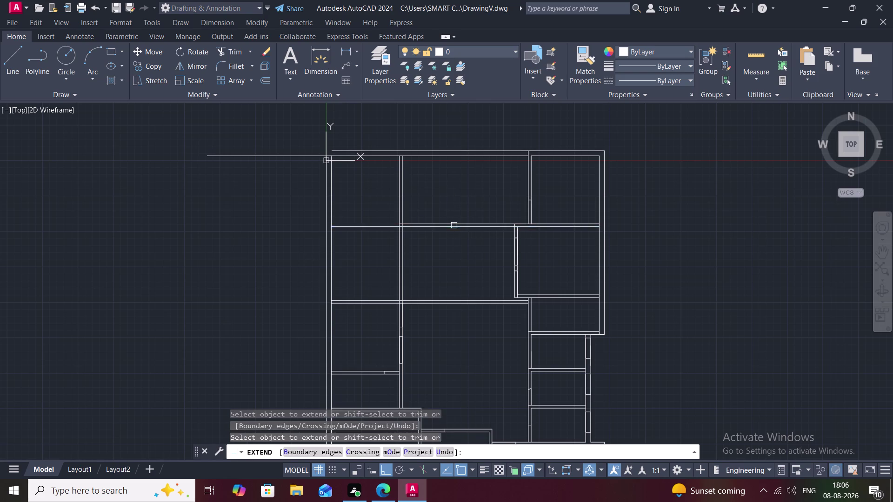
click(450, 222)
key(Escape)
text(TR)
key(space)
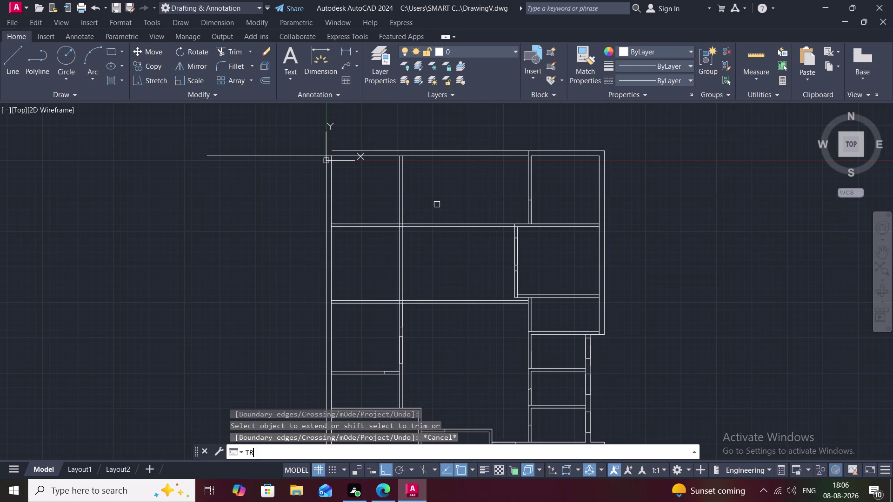
Trim the top wall lines and the left wall line above the partition.
click(405, 185)
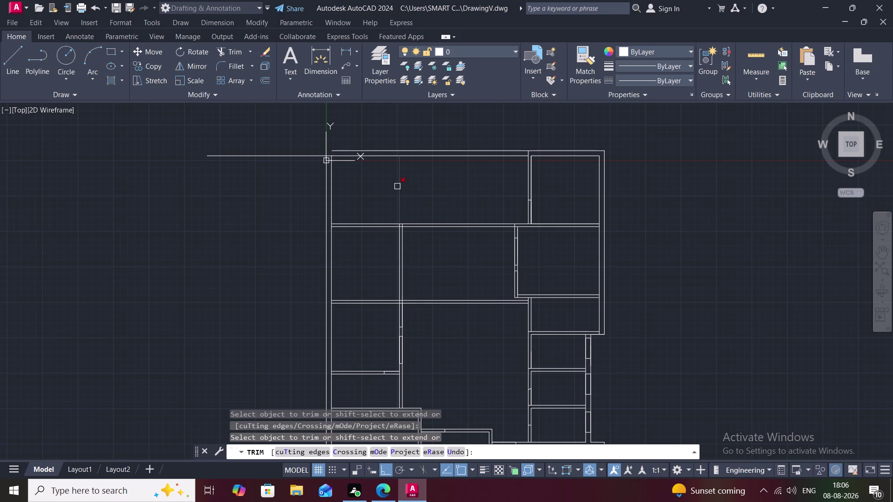
click(397, 187)
click(440, 152)
click(447, 158)
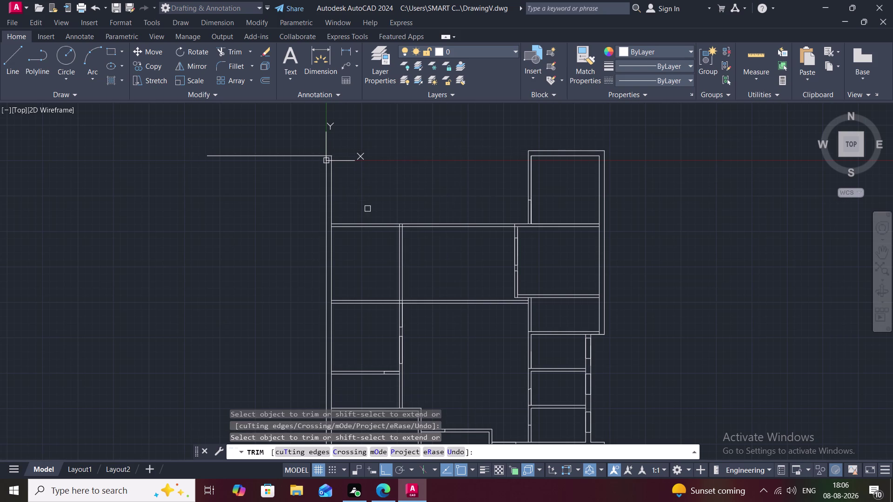
key(Escape)
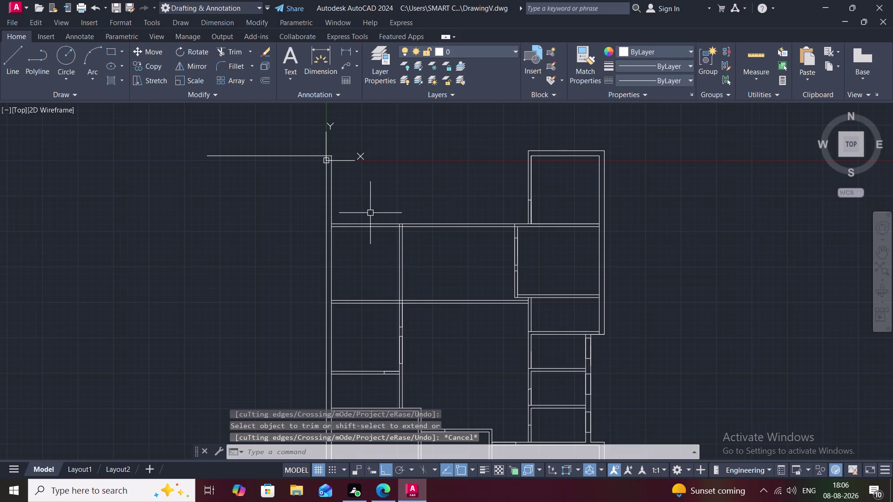
key(r)
key(BackSpace)
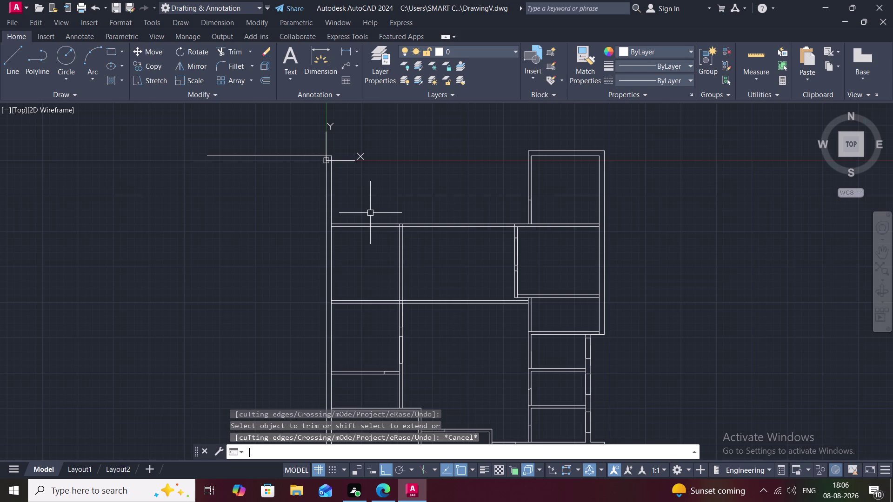
Start extending a wall line with EX, then cancel it.
text(EX)
key(space)
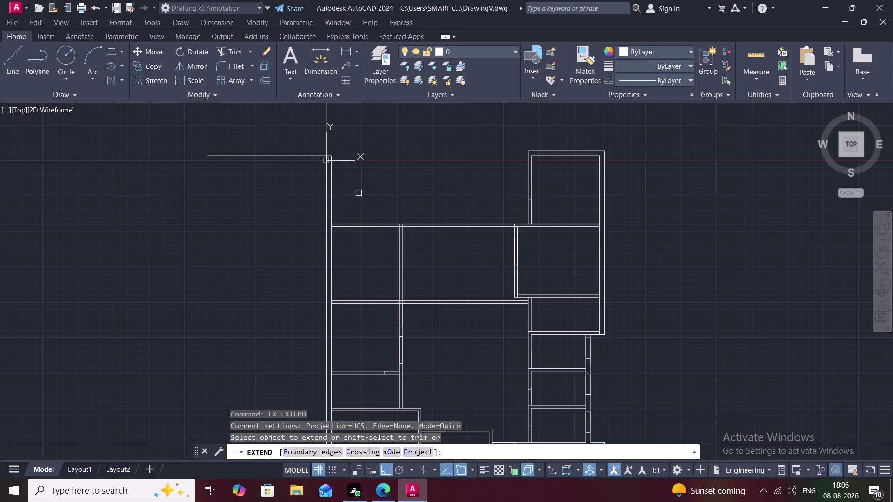
click(358, 223)
key(Escape)
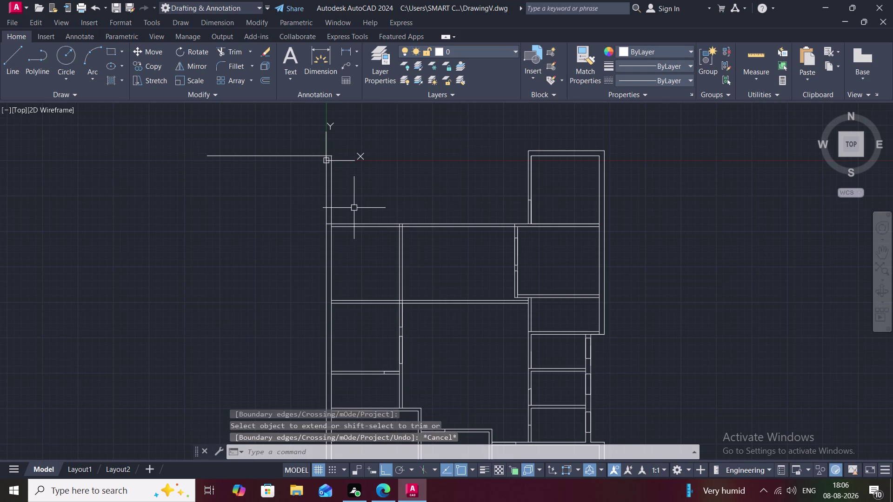
Trim the leftover left wall stubs above the partition and view the whole plan.
text(TR)
key(space)
click(336, 182)
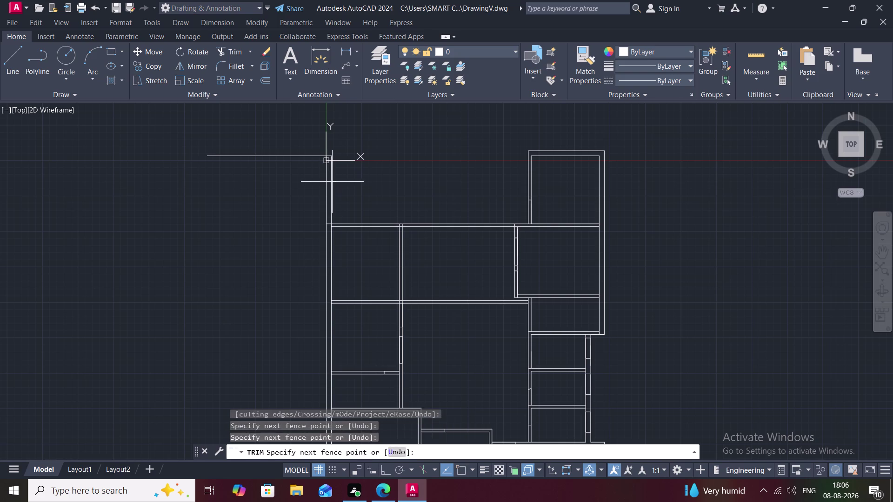
drag(329, 182, 331, 148)
click(331, 153)
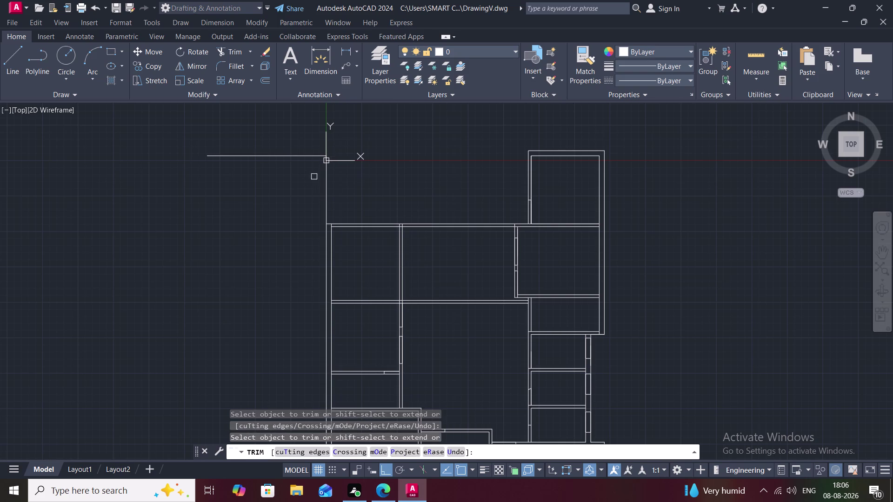
click(326, 186)
click(300, 155)
scroll(down, 3)
middle_drag(295, 199, 346, 163)
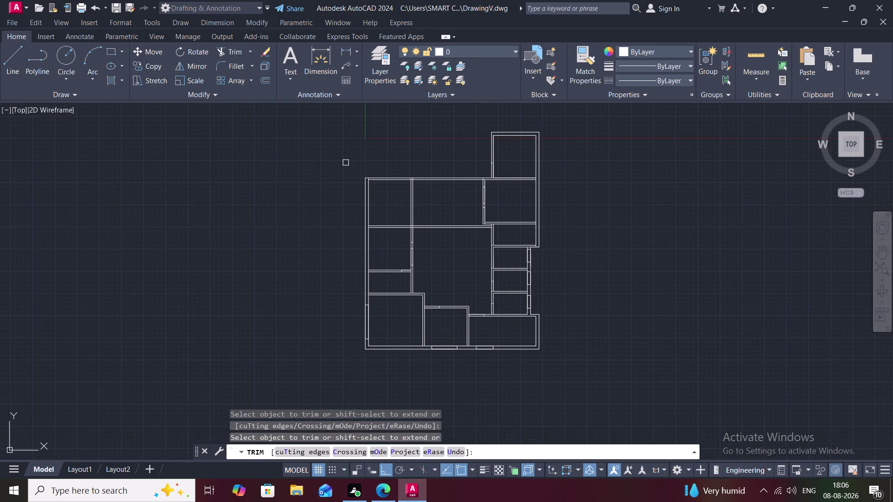